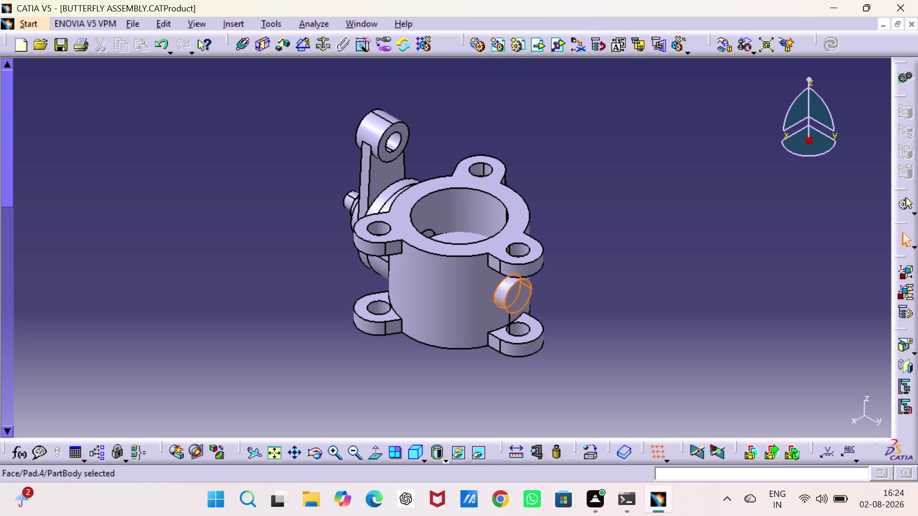
Orbit the valve assembly to inspect it from several sides, then restore the isometric view.
click(280, 258)
click(275, 248)
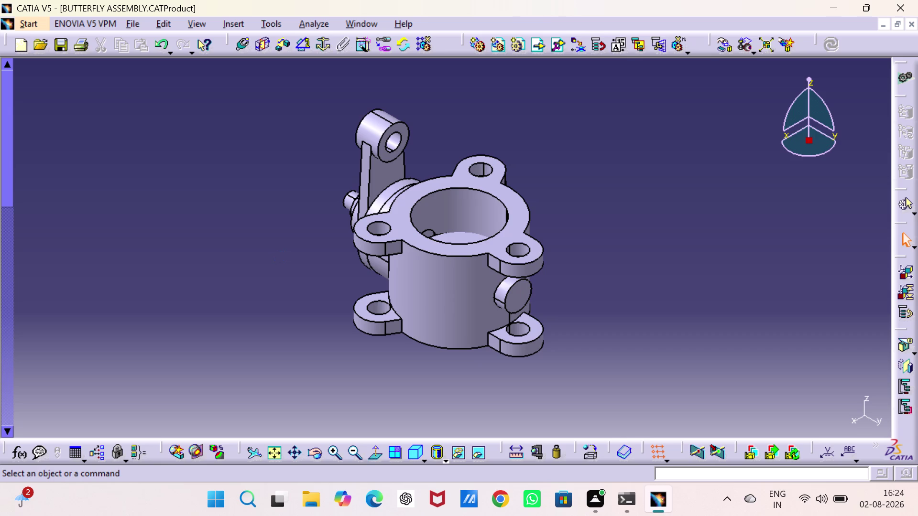
right_drag(256, 234, 236, 213)
middle_drag(239, 215, 326, 263)
drag(238, 214, 327, 263)
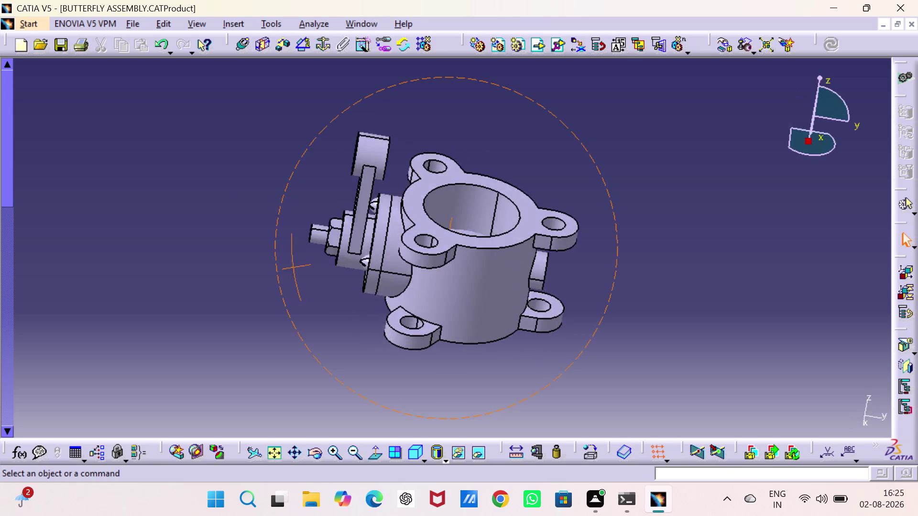
middle_drag(326, 263, 368, 204)
drag(326, 263, 368, 204)
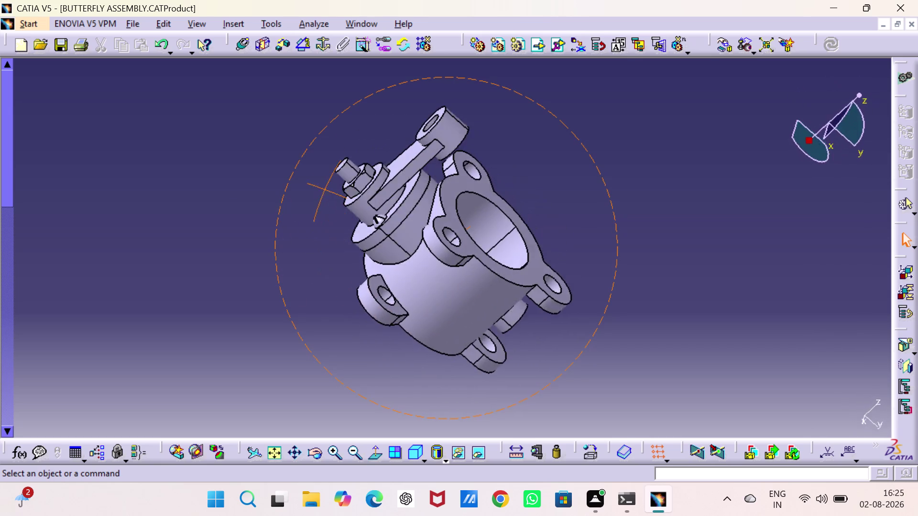
middle_drag(368, 204, 615, 52)
drag(368, 204, 615, 52)
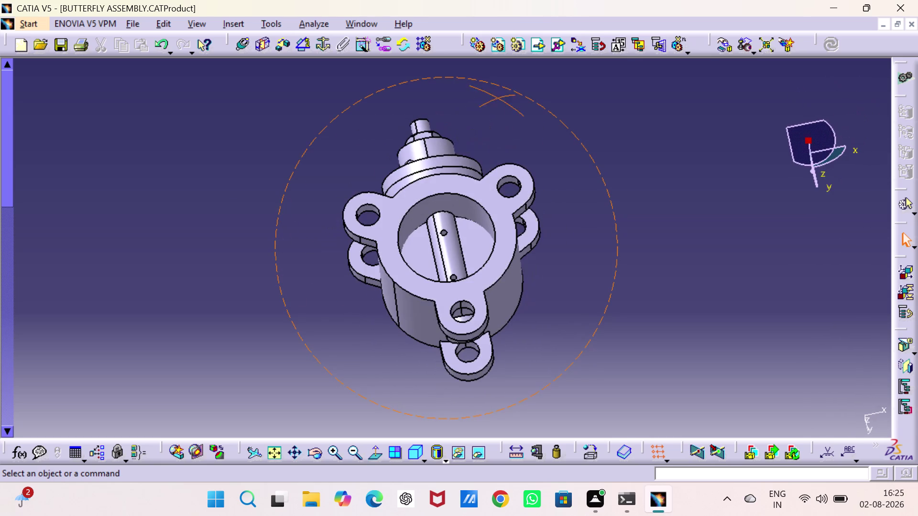
middle_drag(614, 52, 619, 50)
drag(615, 52, 603, 138)
middle_drag(580, 160, 506, 226)
drag(580, 160, 507, 226)
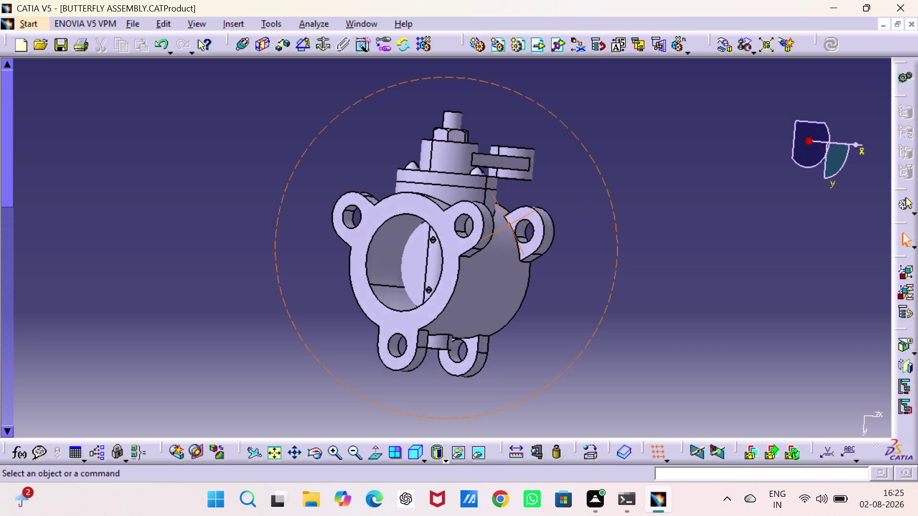
middle_drag(507, 226, 333, 108)
drag(506, 225, 332, 108)
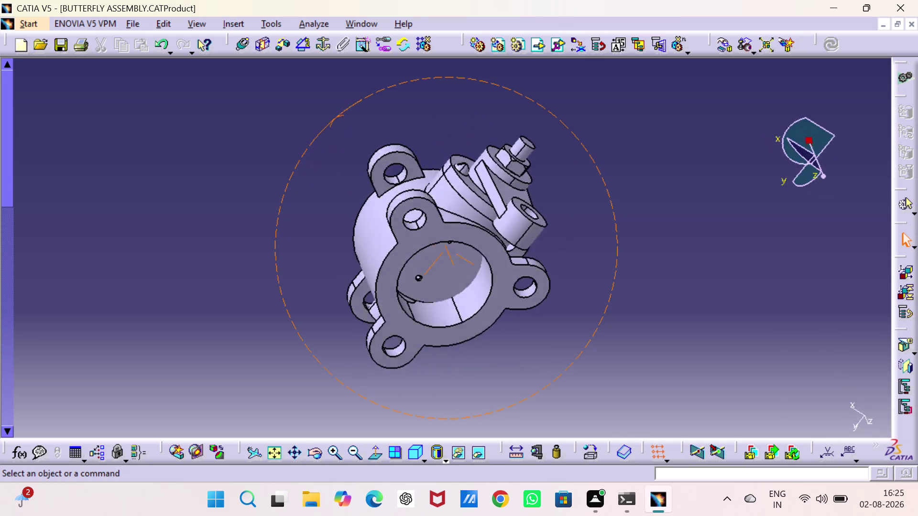
middle_drag(333, 108, 344, 264)
drag(333, 108, 343, 264)
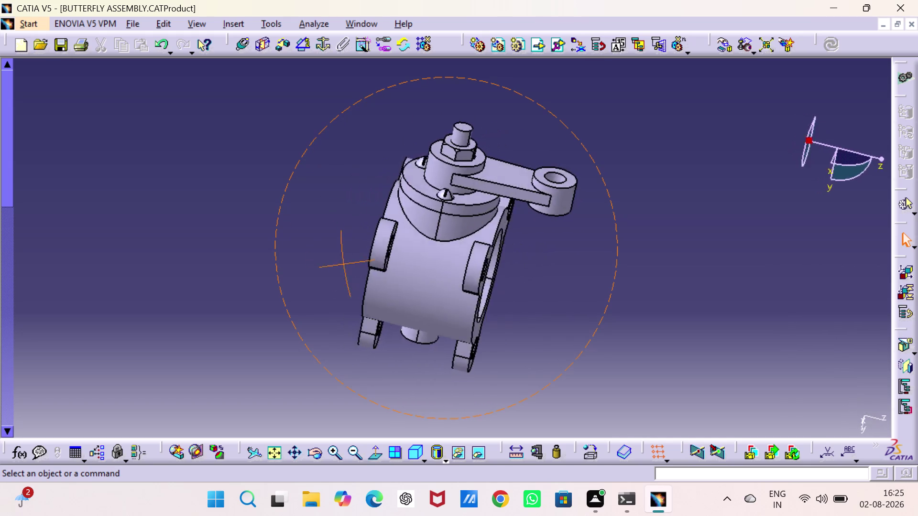
drag(344, 263, 151, 176)
middle_drag(344, 263, 151, 176)
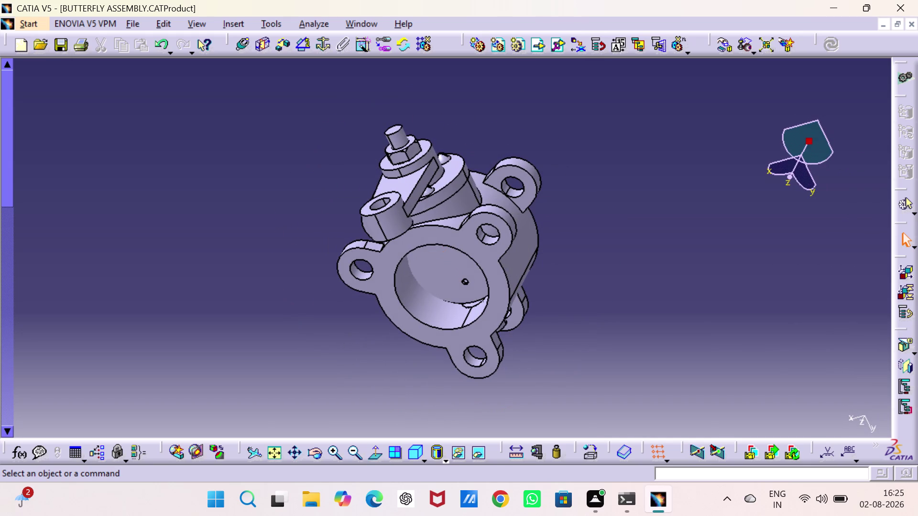
click(412, 448)
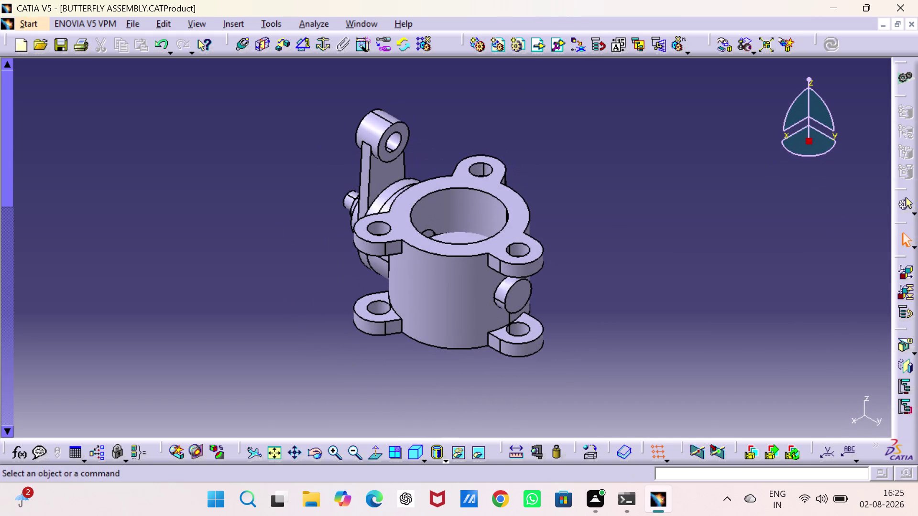
Scroll the specification tree to show all nine components and the constraints.
drag(270, 338, 265, 328)
scroll(up, 3)
scroll(up, 3)
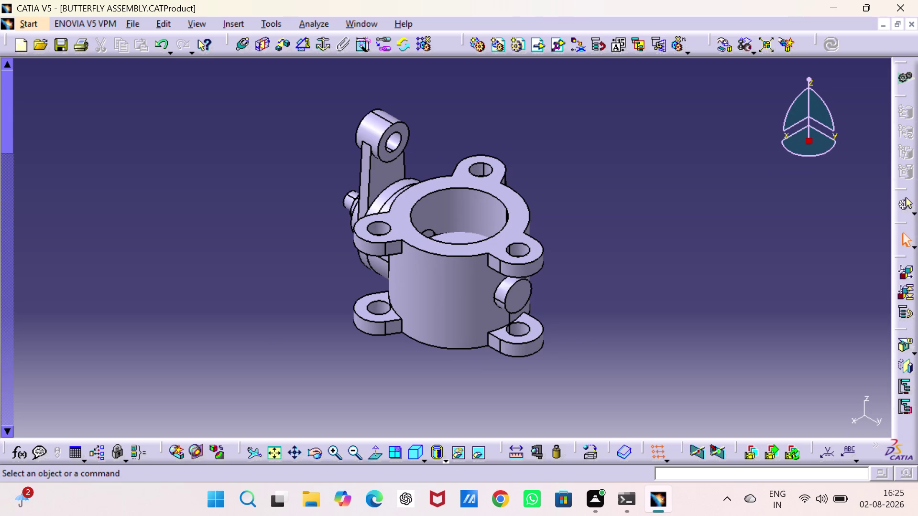
scroll(down, 3)
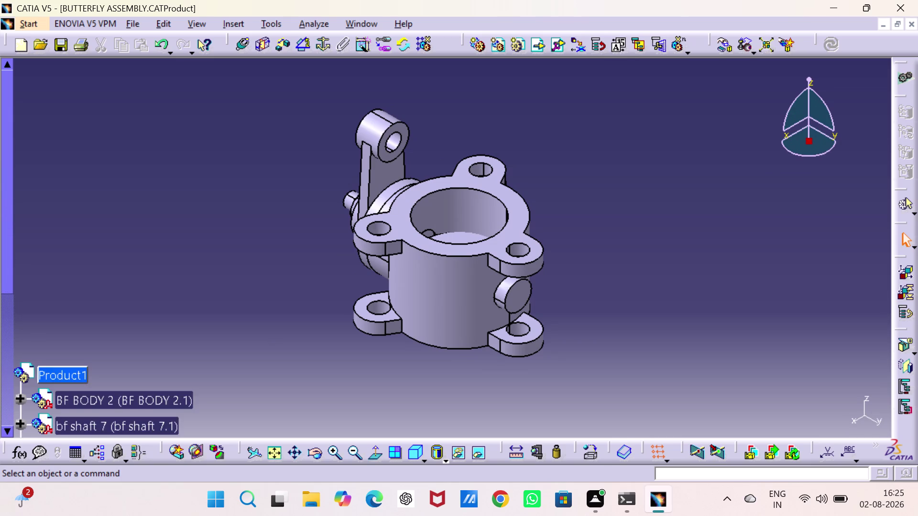
scroll(down, 3)
scroll(down, 3)
scroll(down, 3)
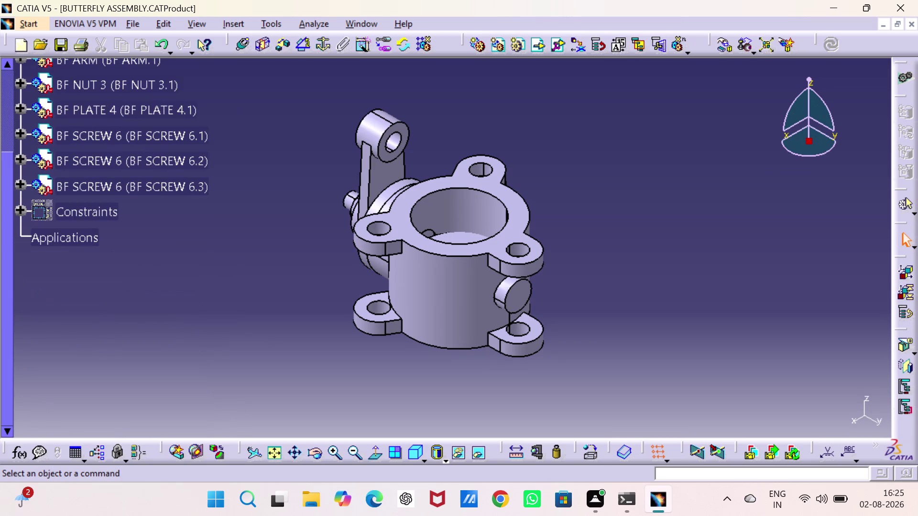
scroll(down, 3)
scroll(up, 3)
scroll(up, 3)
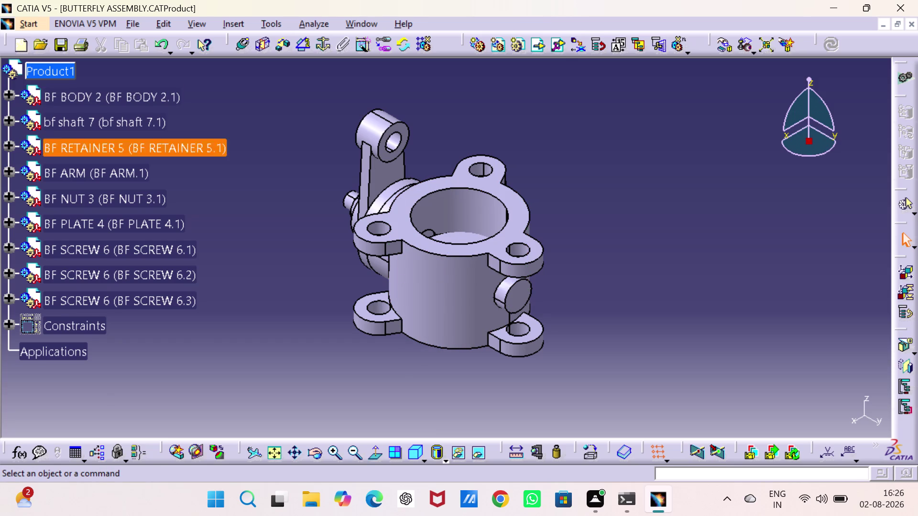
scroll(up, 3)
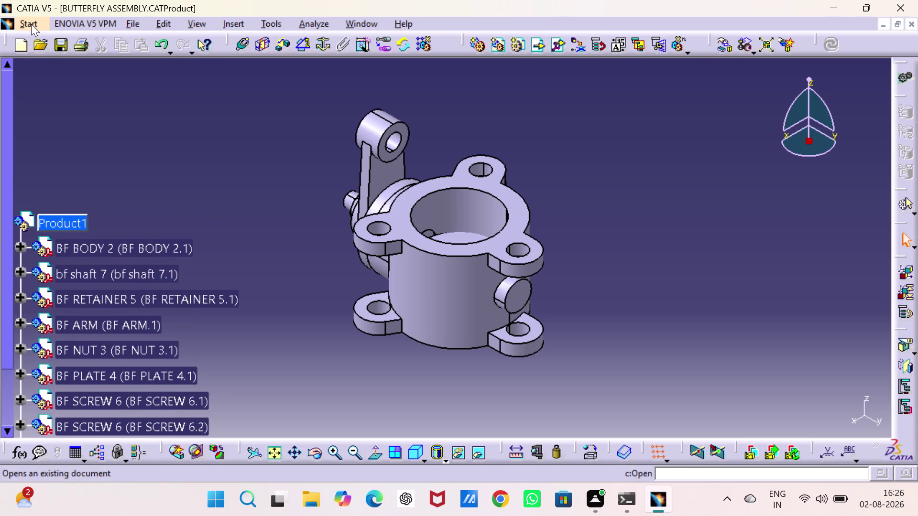
click(31, 24)
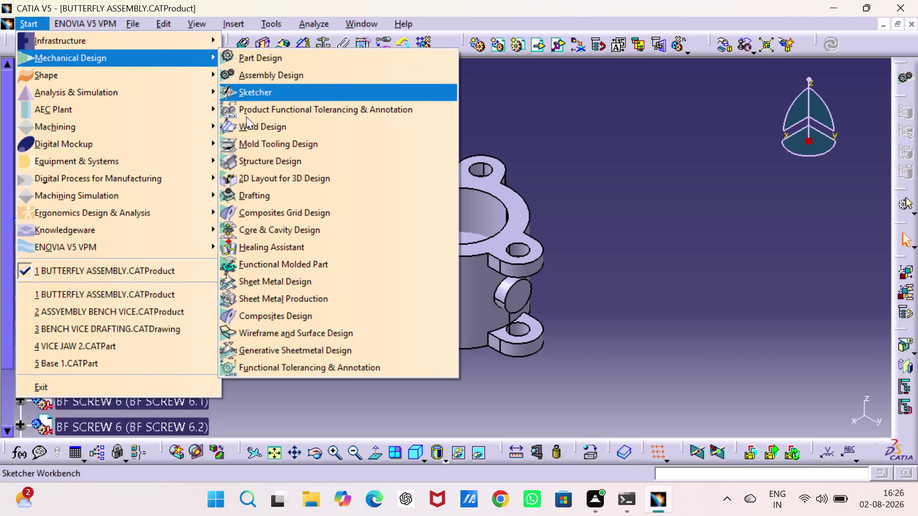
click(269, 198)
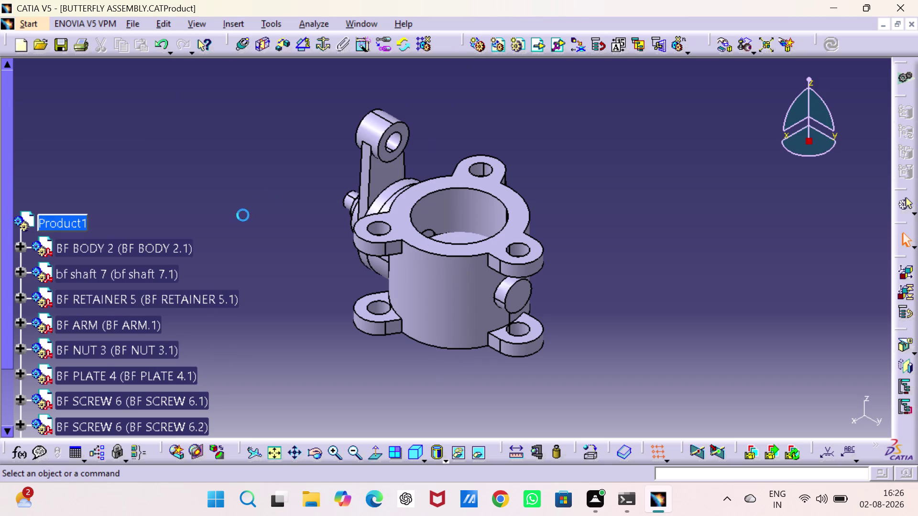
scroll(down, 3)
scroll(up, 3)
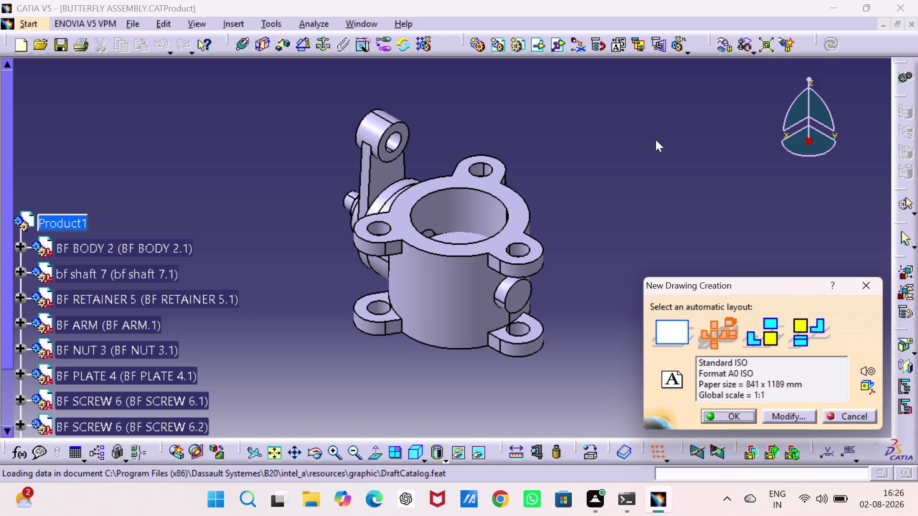
click(748, 419)
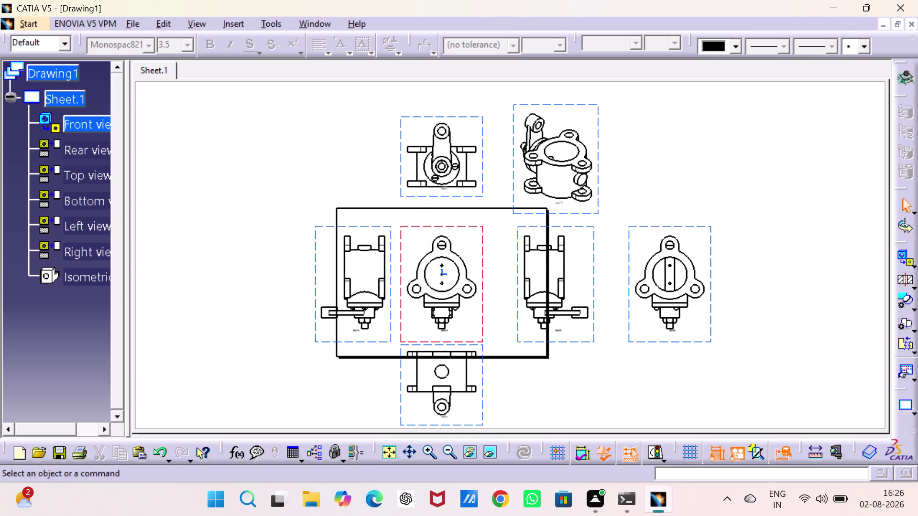
scroll(up, 3)
scroll(up, 3)
scroll(down, 3)
scroll(down, 3)
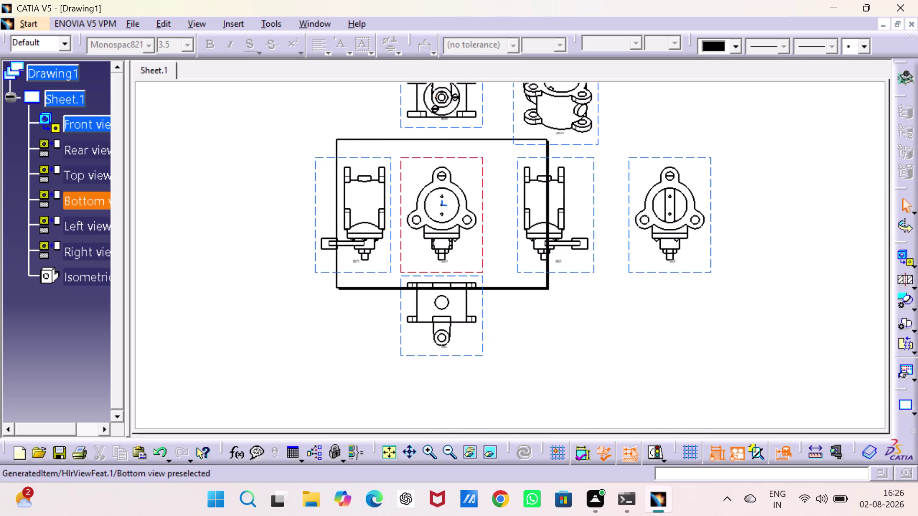
scroll(down, 3)
scroll(up, 3)
scroll(up, 3)
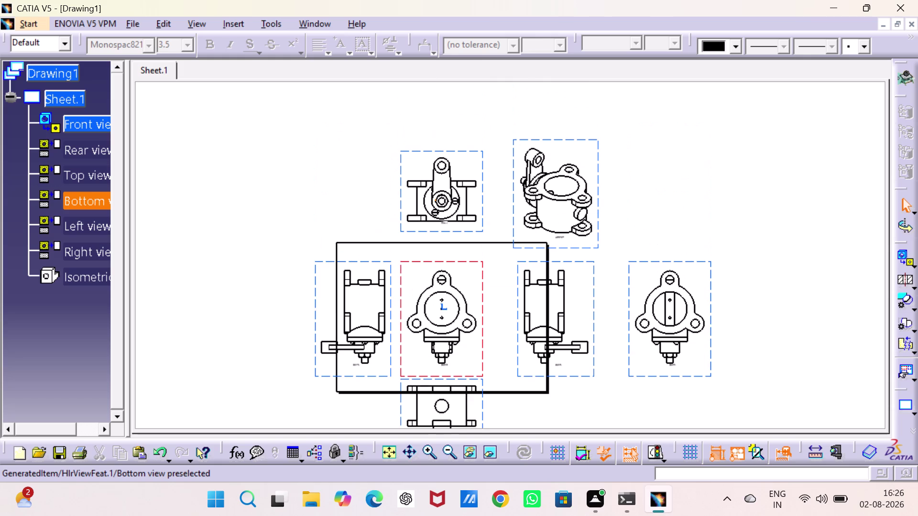
click(909, 21)
click(521, 273)
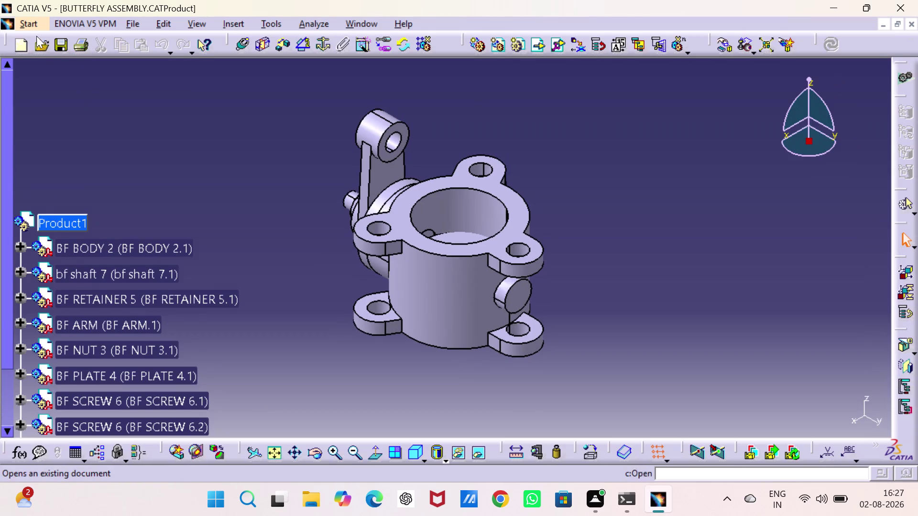
Start a new drawing in the Drafting workbench.
scroll(down, 3)
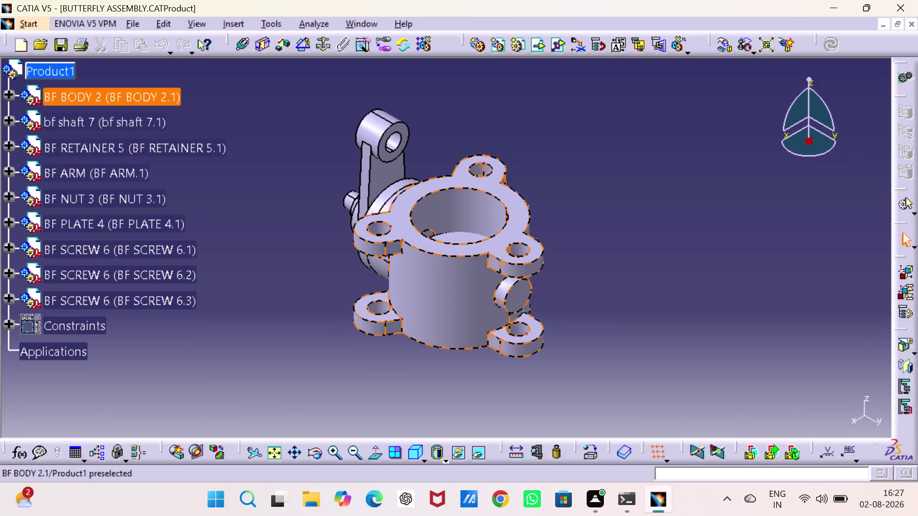
scroll(up, 3)
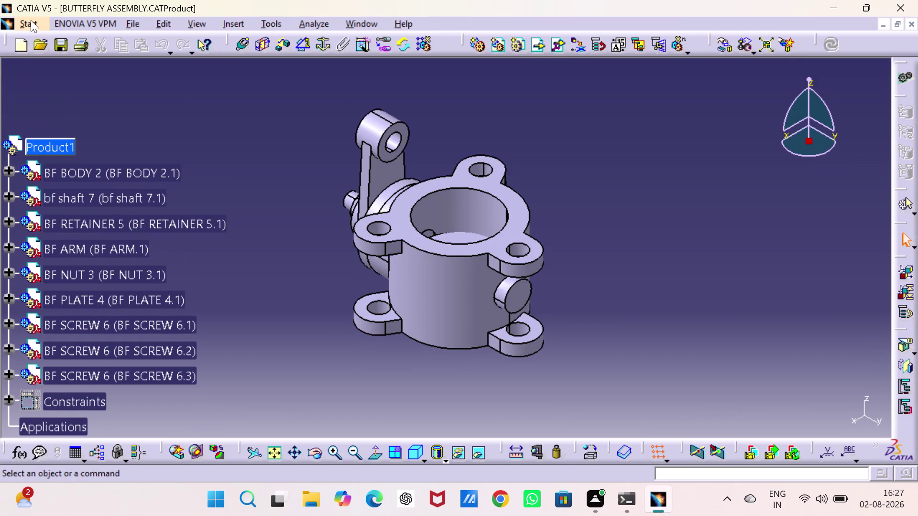
click(31, 20)
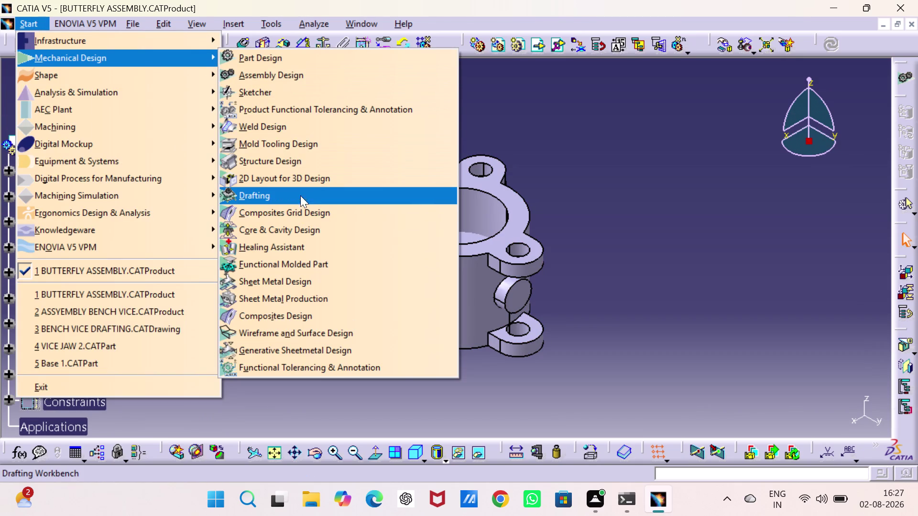
click(302, 189)
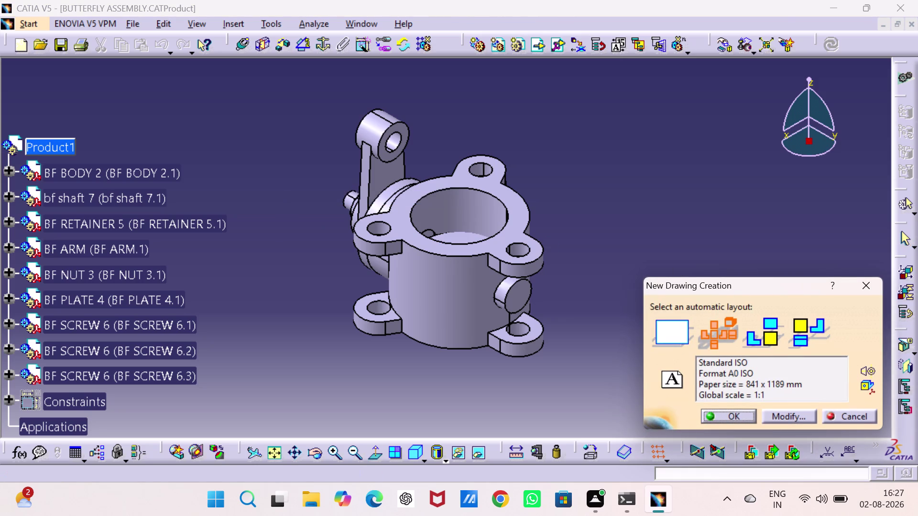
Set the sheet style to A4 ISO landscape and confirm both dialogs.
click(802, 417)
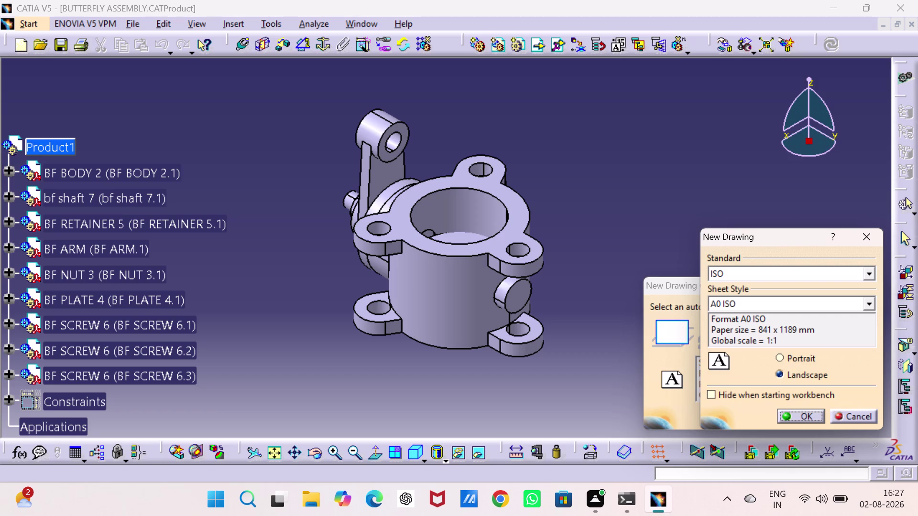
click(875, 305)
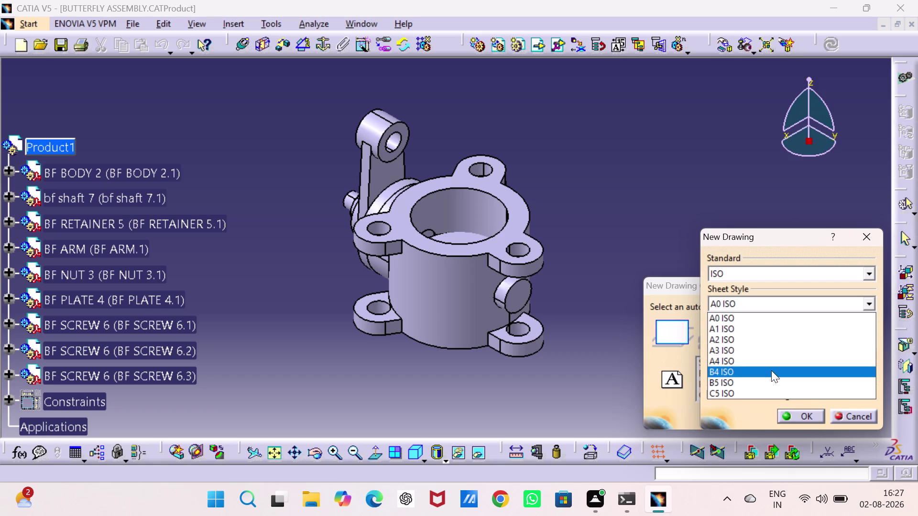
click(750, 359)
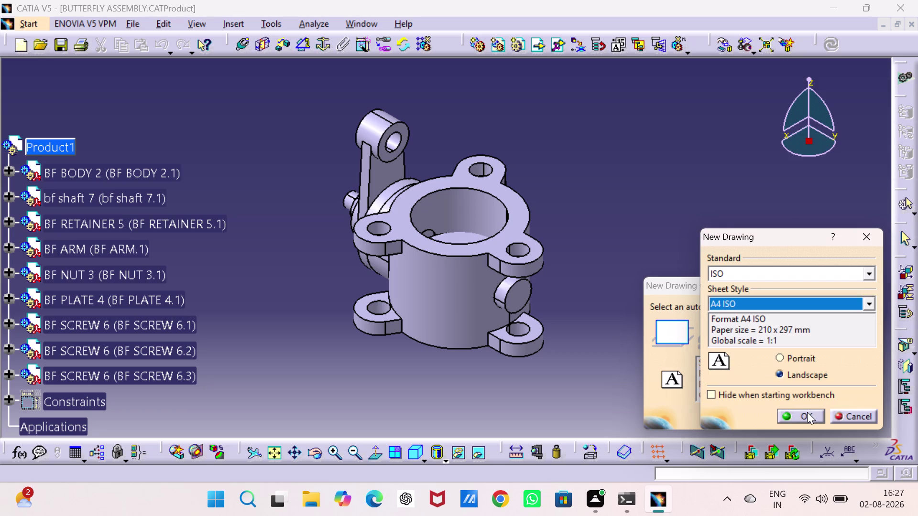
click(807, 412)
click(743, 413)
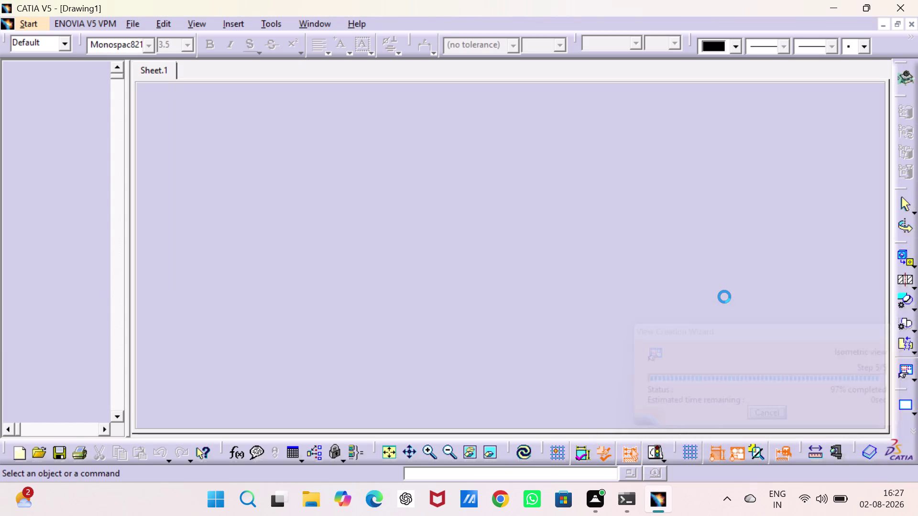
Zoom around Sheet.1 to review the seven generated views surrounding the front view.
scroll(up, 3)
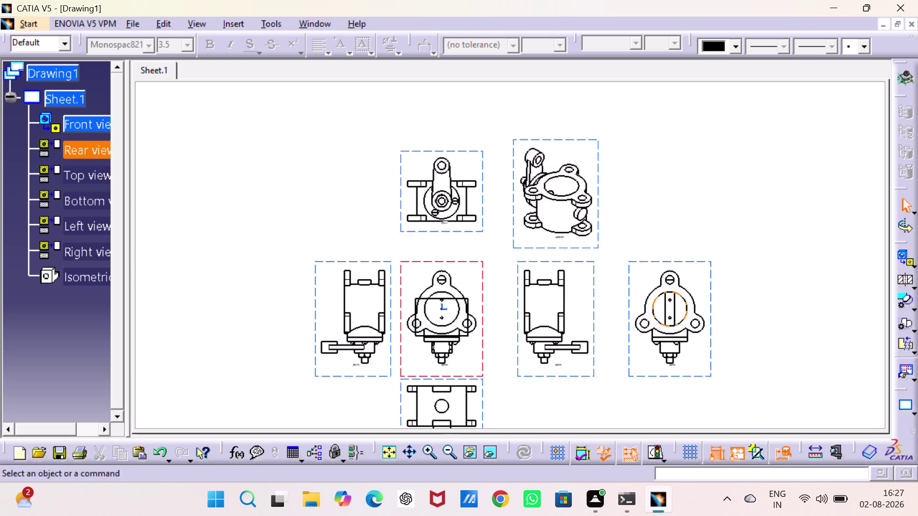
scroll(down, 3)
scroll(down, 3)
scroll(down, 3)
scroll(up, 3)
scroll(up, 3)
scroll(up, 3)
scroll(down, 3)
scroll(up, 3)
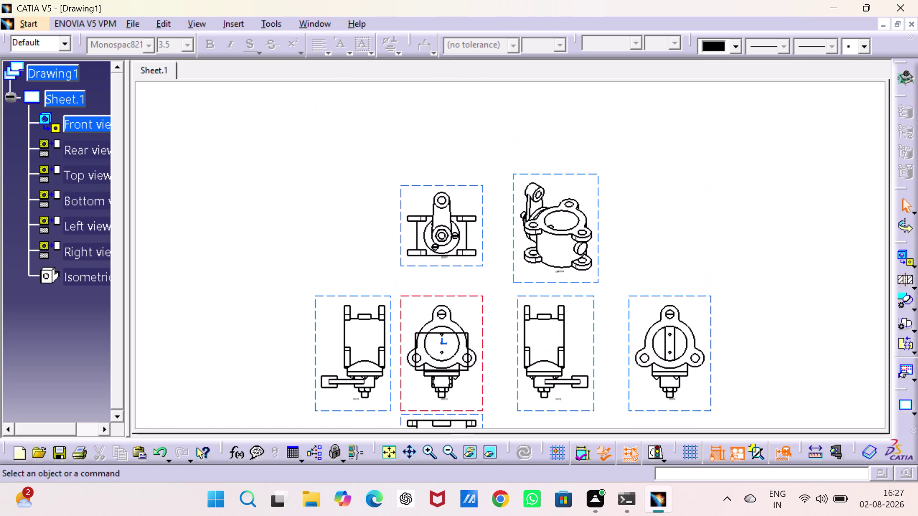
scroll(down, 3)
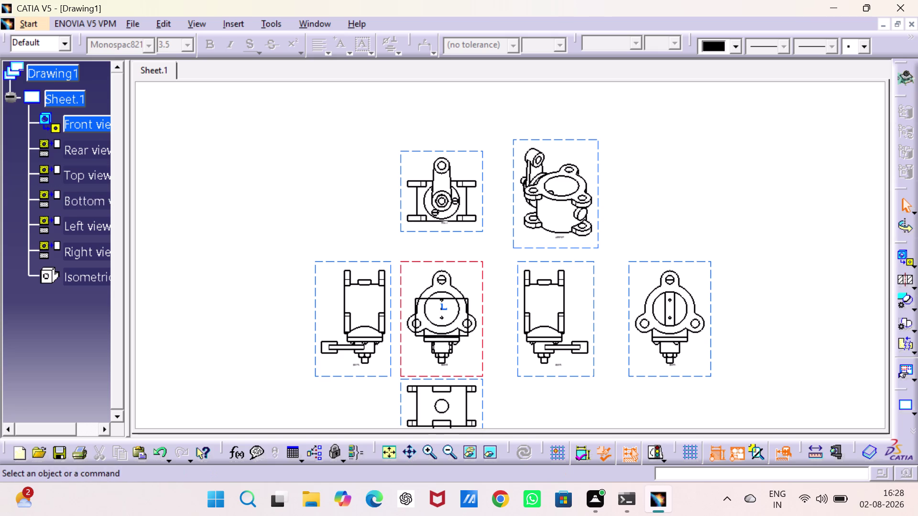
double_click(444, 225)
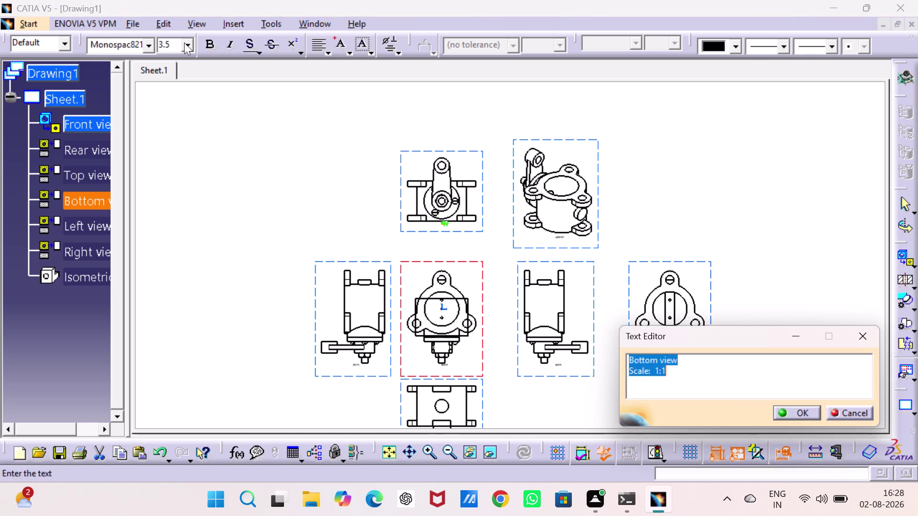
Set the Bottom view label's text size to 14 mm.
click(189, 47)
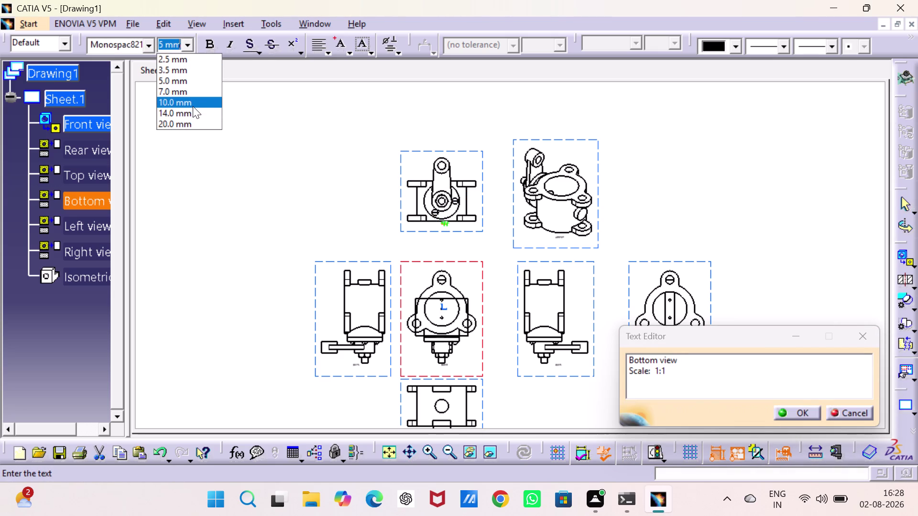
click(193, 109)
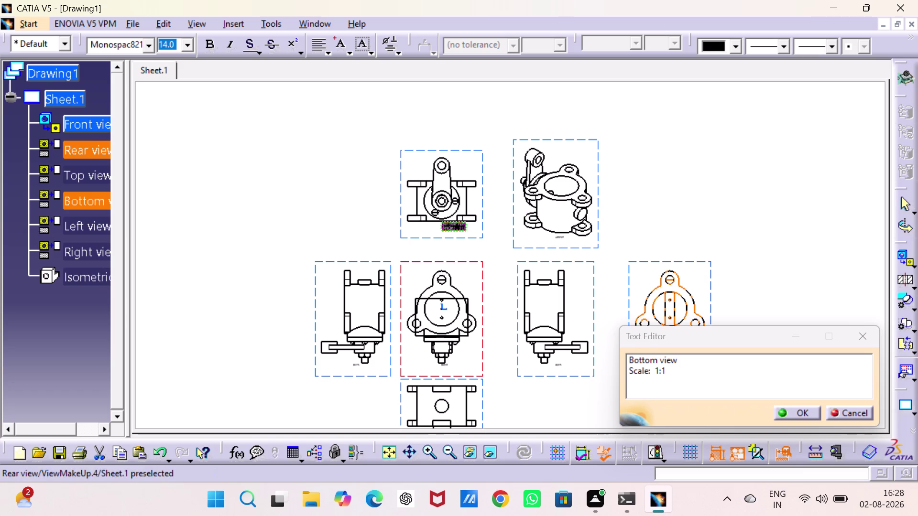
click(683, 164)
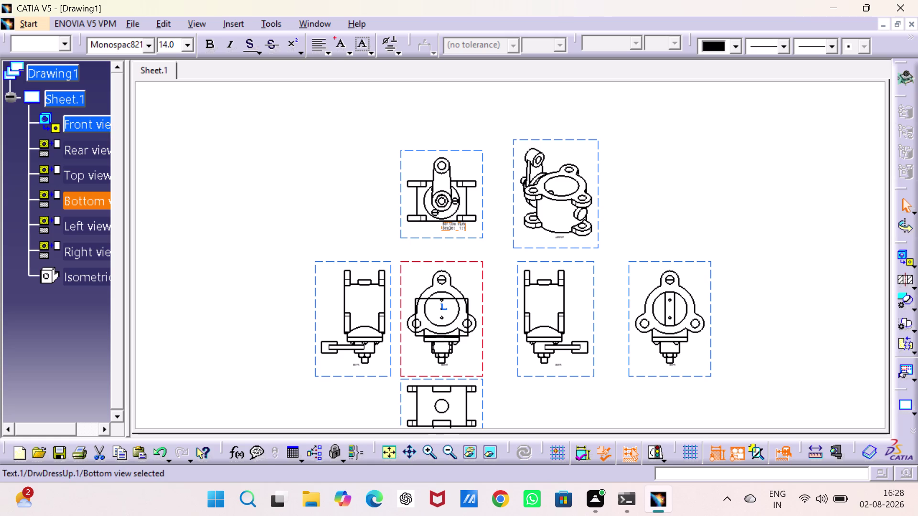
Drag the Bottom view slightly upward on the sheet.
drag(442, 314, 431, 314)
drag(434, 314, 429, 314)
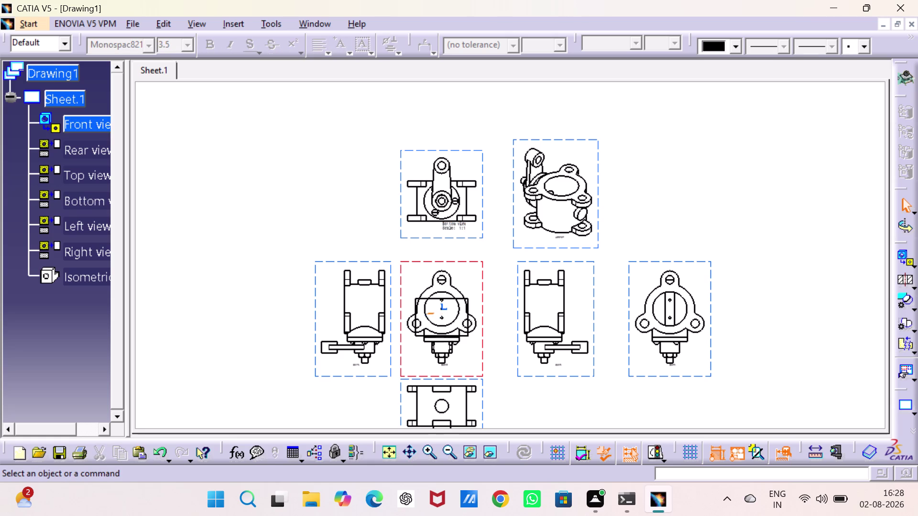
drag(429, 314, 394, 302)
click(297, 194)
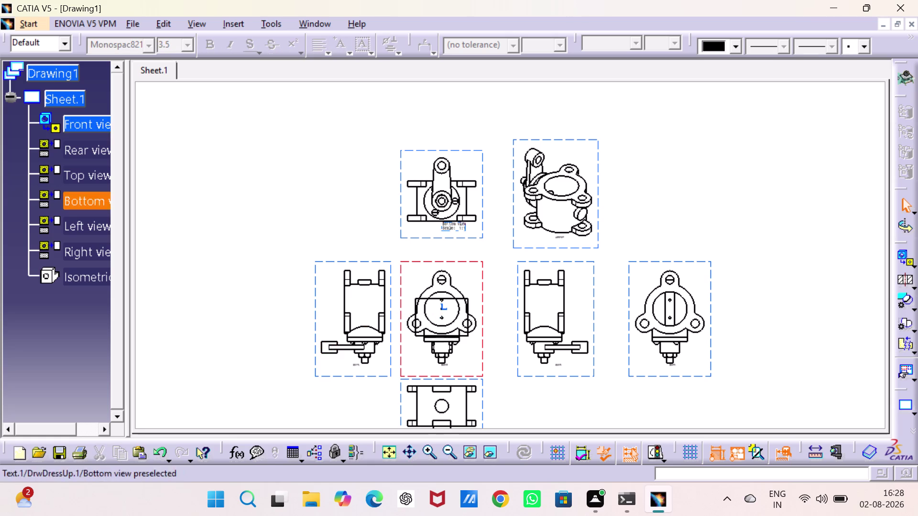
drag(399, 196, 318, 178)
click(341, 180)
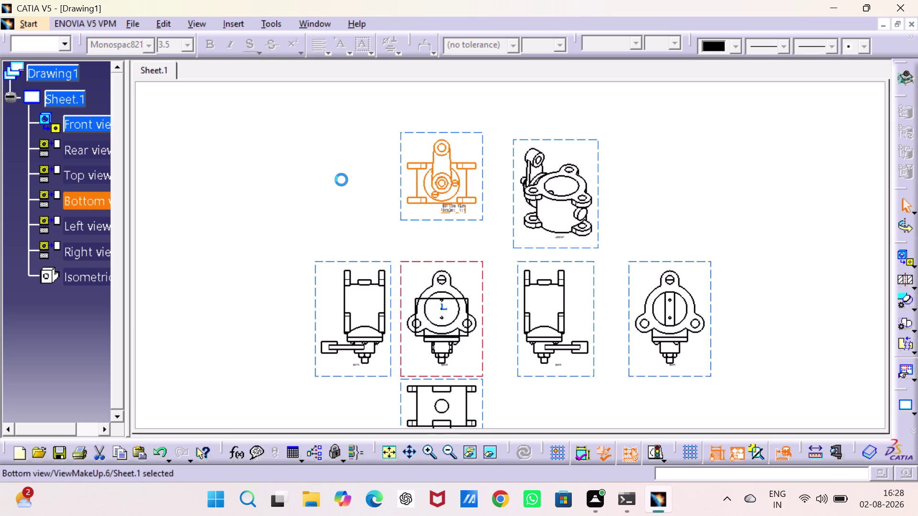
click(427, 188)
key(Escape)
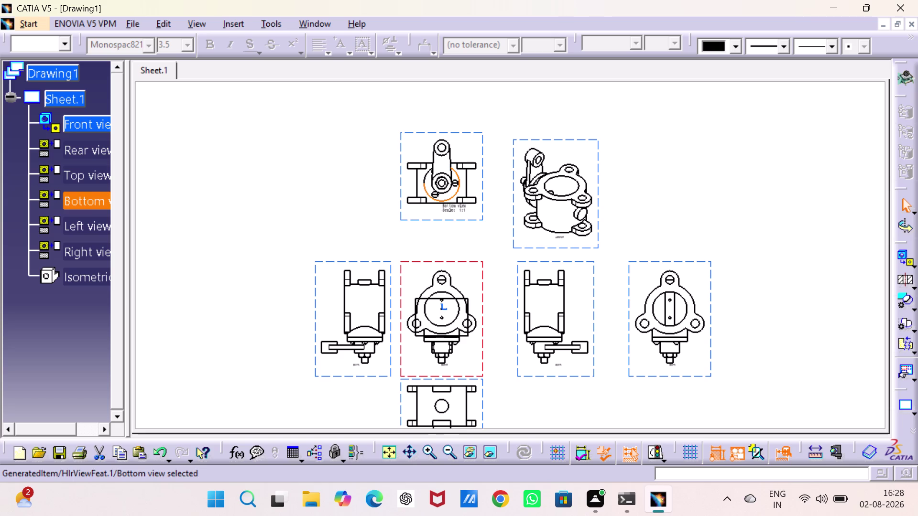
drag(414, 205, 373, 187)
drag(424, 198, 407, 160)
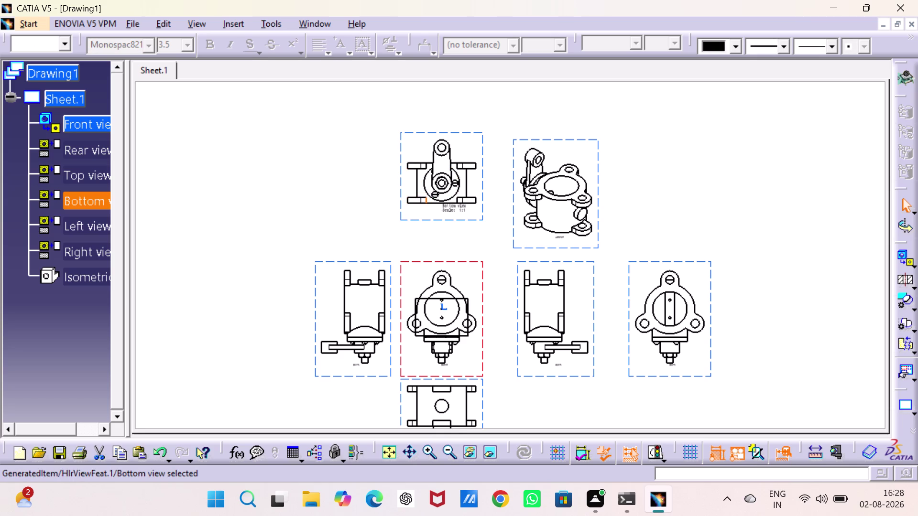
drag(376, 115, 480, 233)
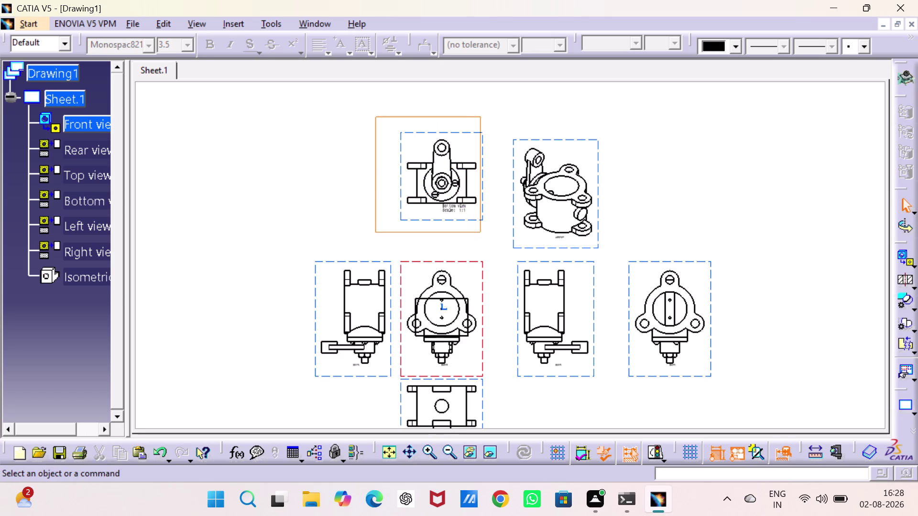
Raise the Bottom view higher on the sheet.
drag(480, 233, 490, 234)
key(Escape)
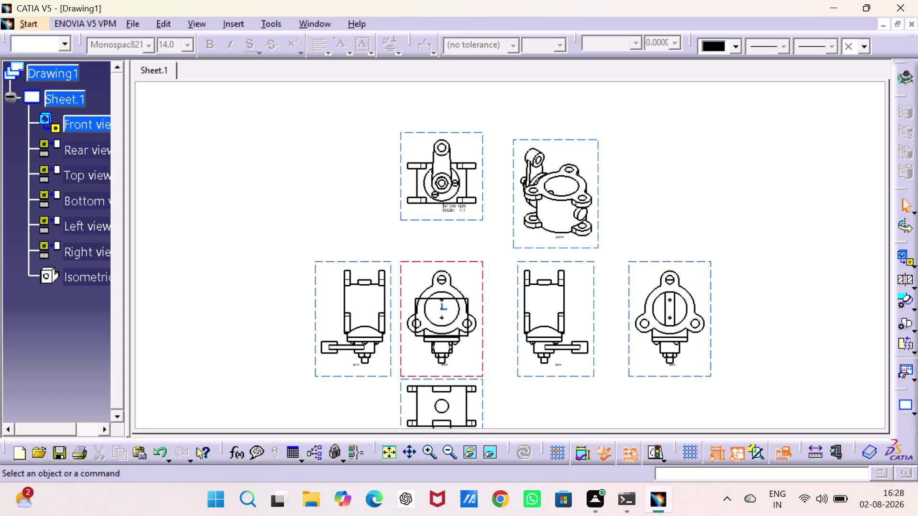
drag(402, 212, 363, 158)
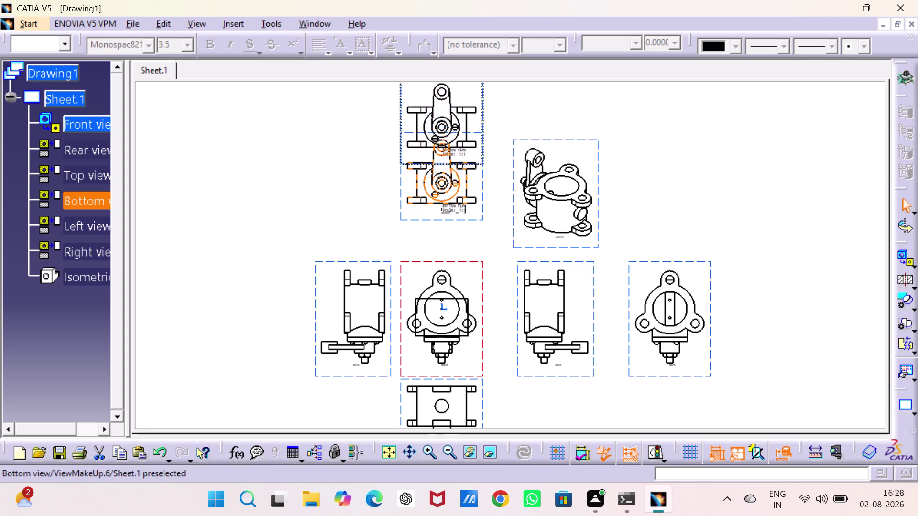
drag(363, 159, 368, 214)
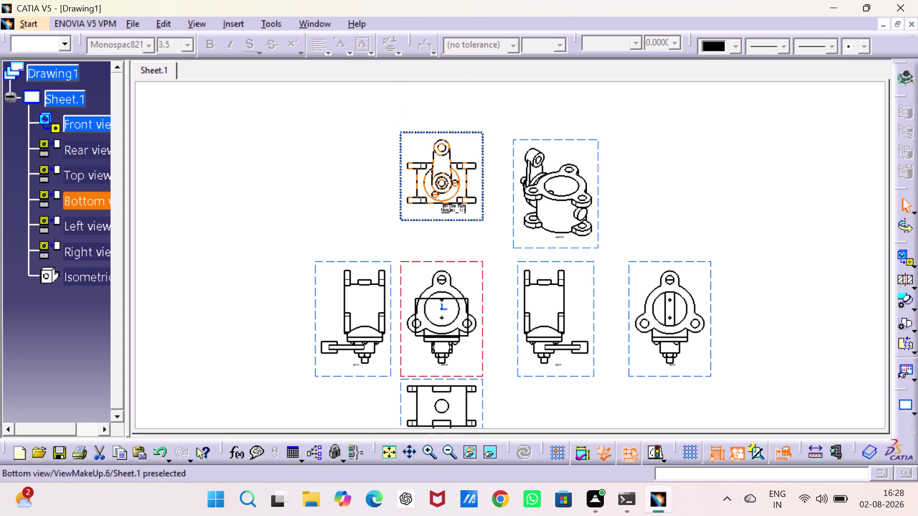
drag(368, 214, 373, 194)
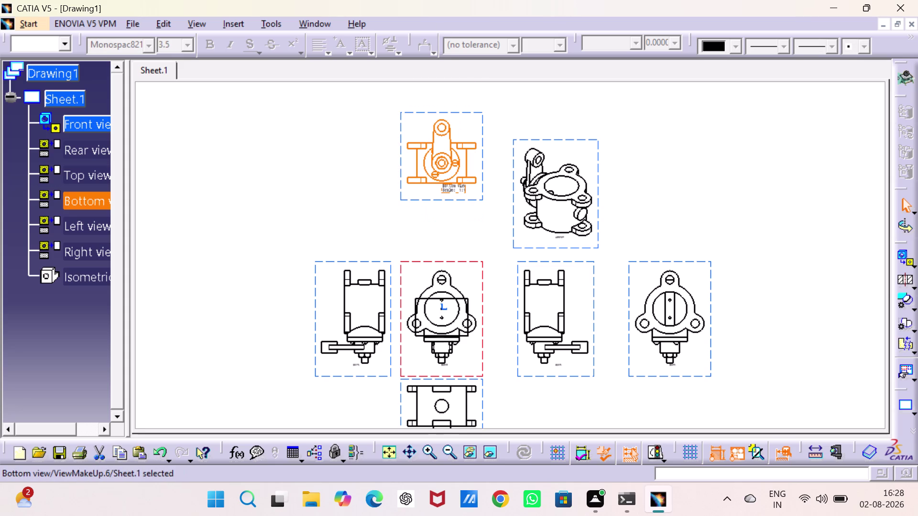
Move the Right view farther left of the front view.
drag(315, 274, 170, 261)
click(291, 175)
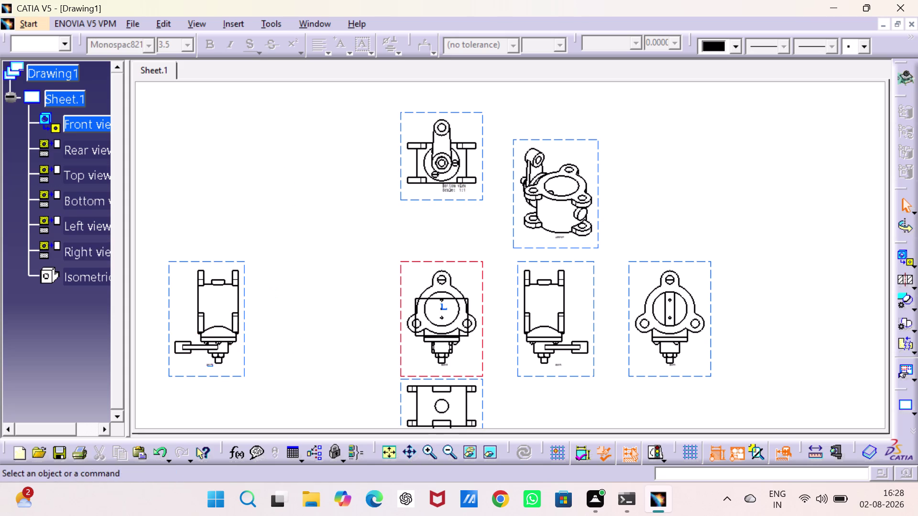
double_click(207, 364)
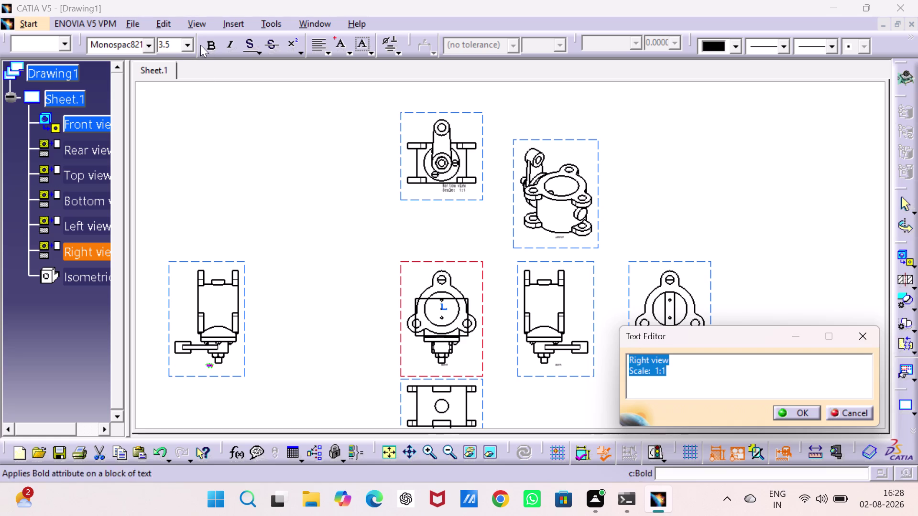
Change the Right view label's text size in the Text Editor.
click(186, 47)
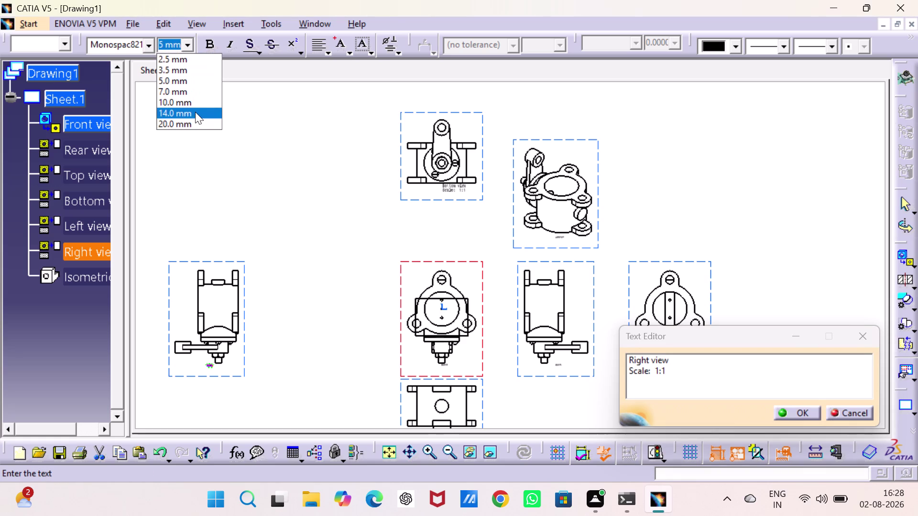
click(195, 112)
click(232, 172)
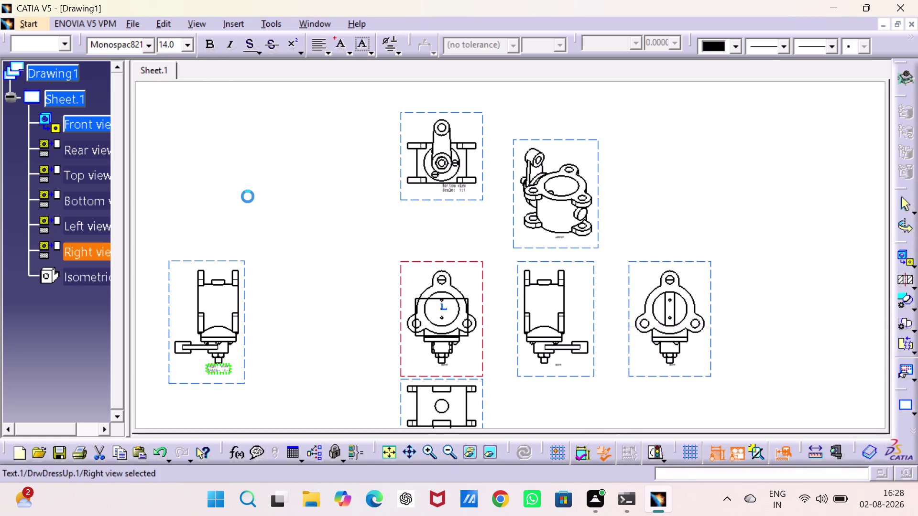
click(282, 282)
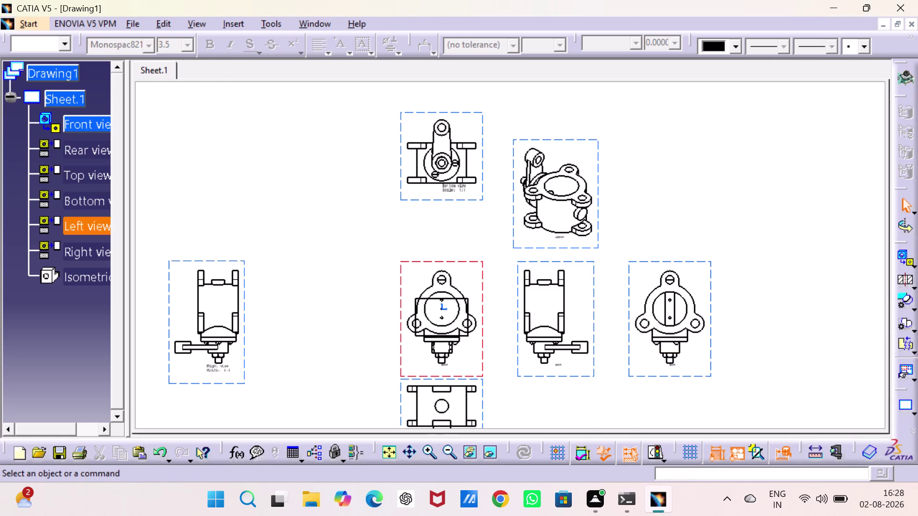
Enlarge the Left view label to 20 mm text.
double_click(559, 367)
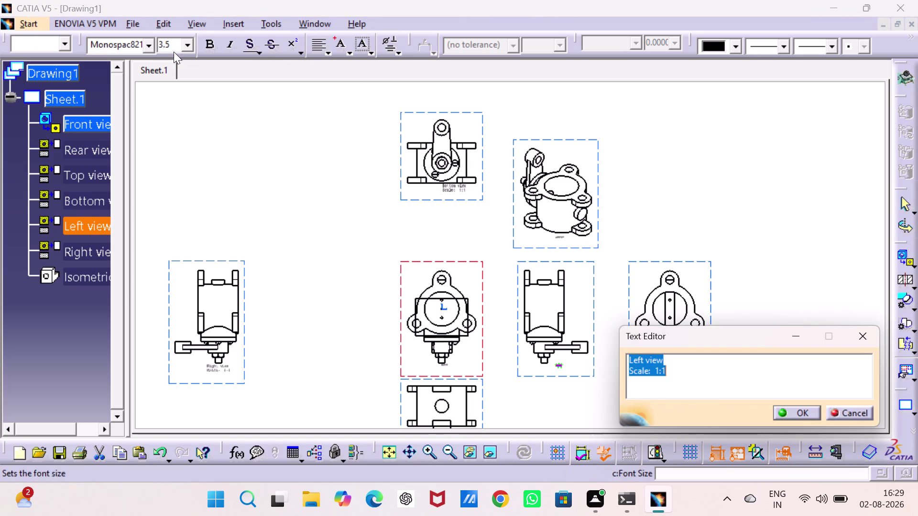
click(190, 45)
click(211, 124)
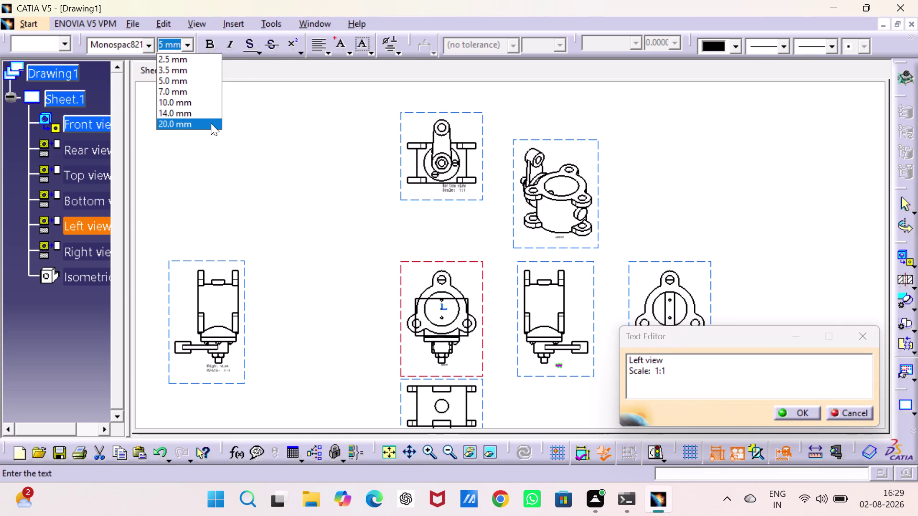
click(226, 168)
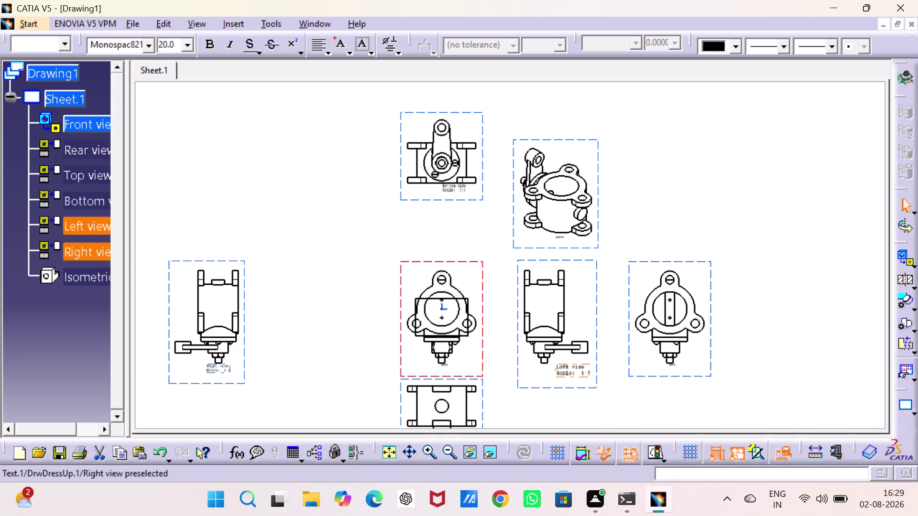
Reapply 20 mm text to the Right view label.
double_click(229, 369)
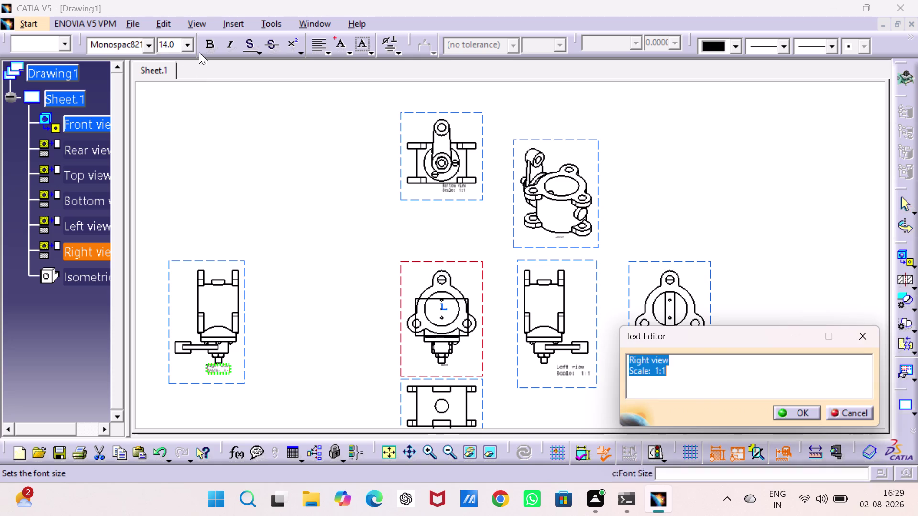
click(189, 44)
click(192, 125)
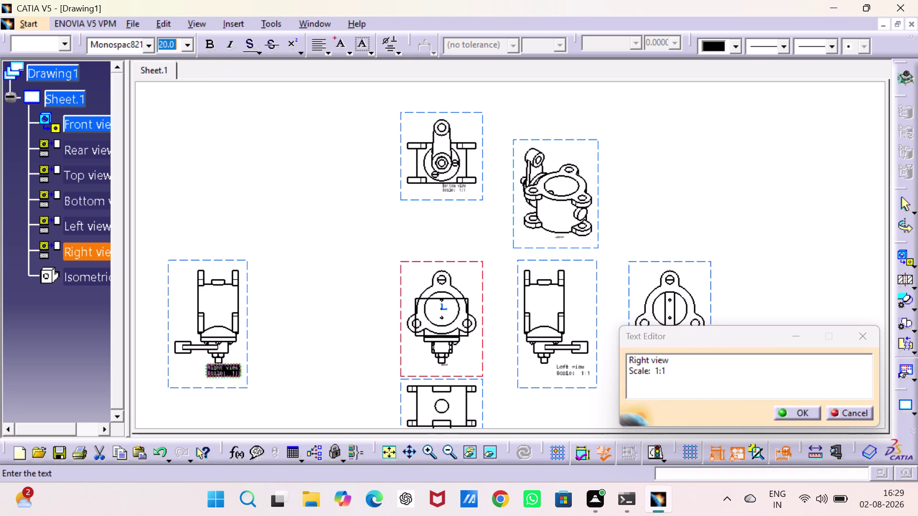
double_click(451, 191)
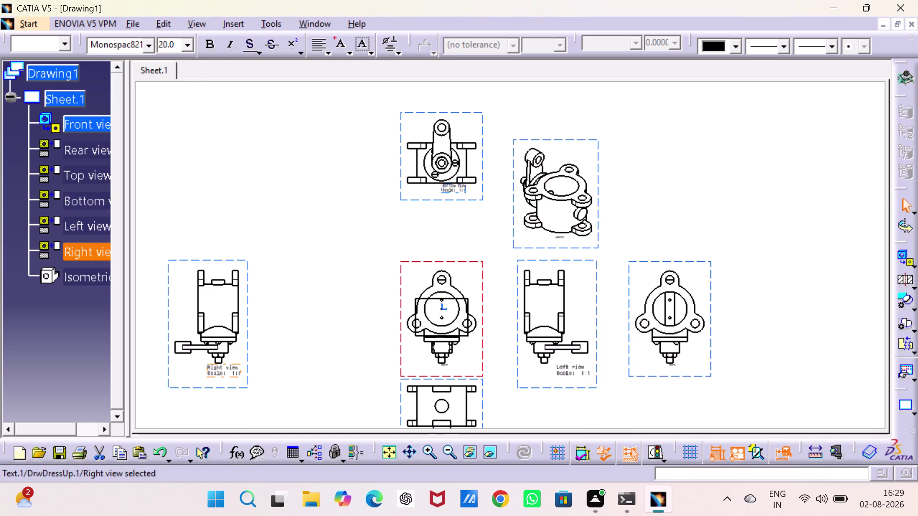
click(185, 46)
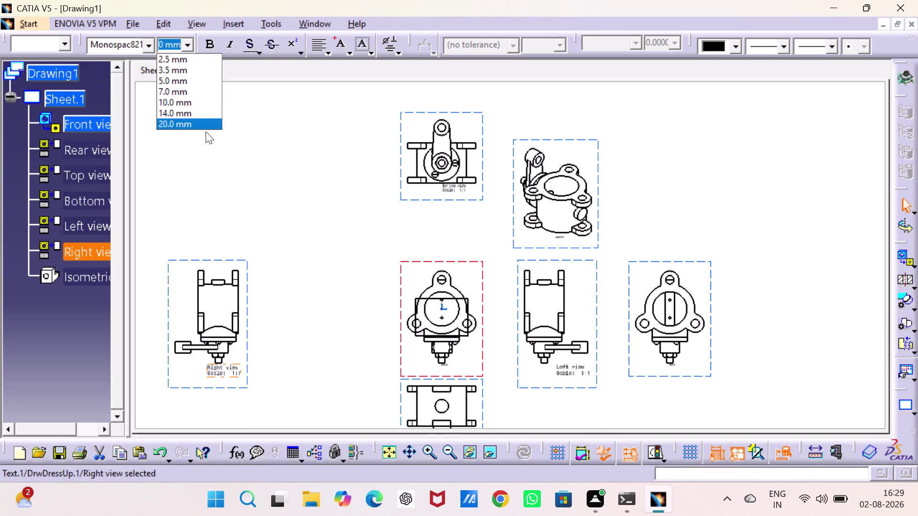
click(203, 124)
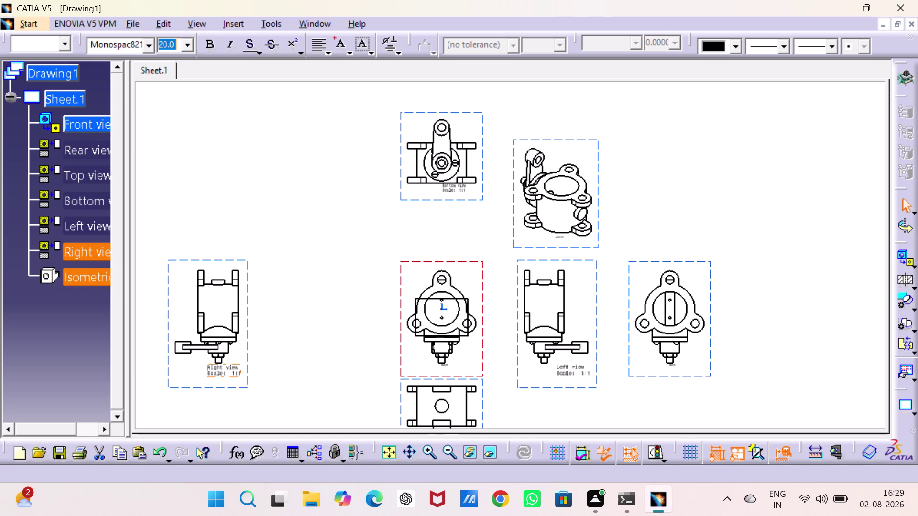
Enlarge the Isometric view label to 20 mm and move the view up-right.
double_click(556, 237)
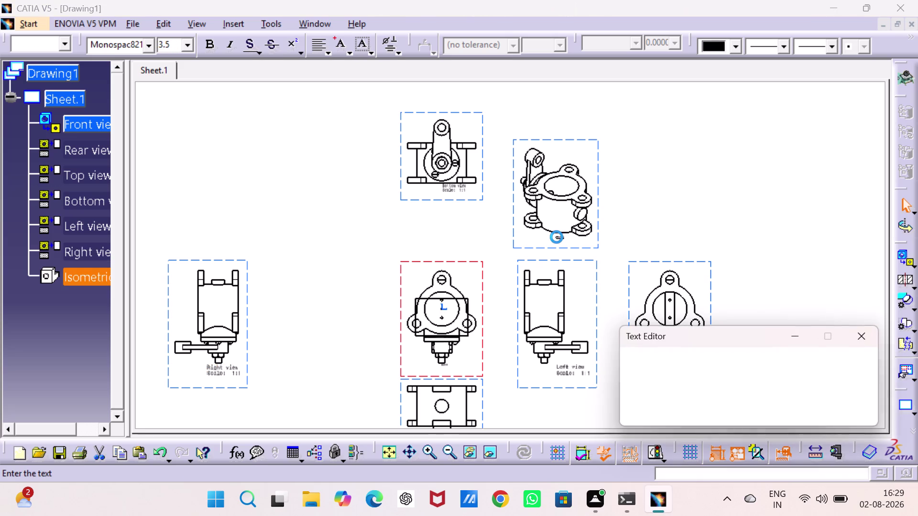
click(188, 42)
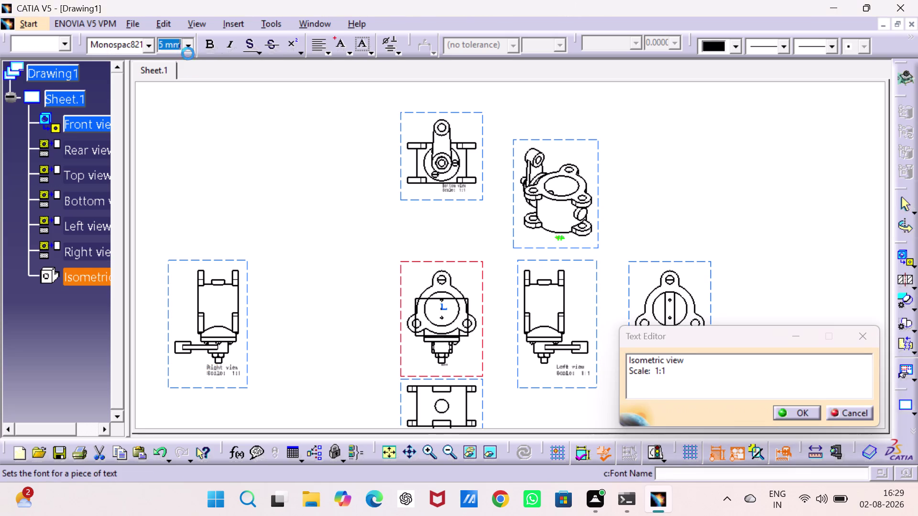
click(193, 121)
click(183, 162)
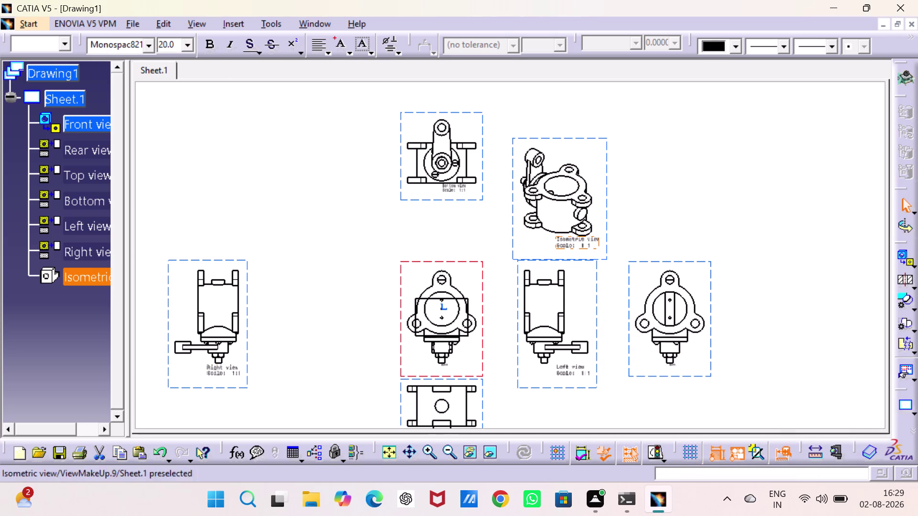
drag(609, 186, 705, 151)
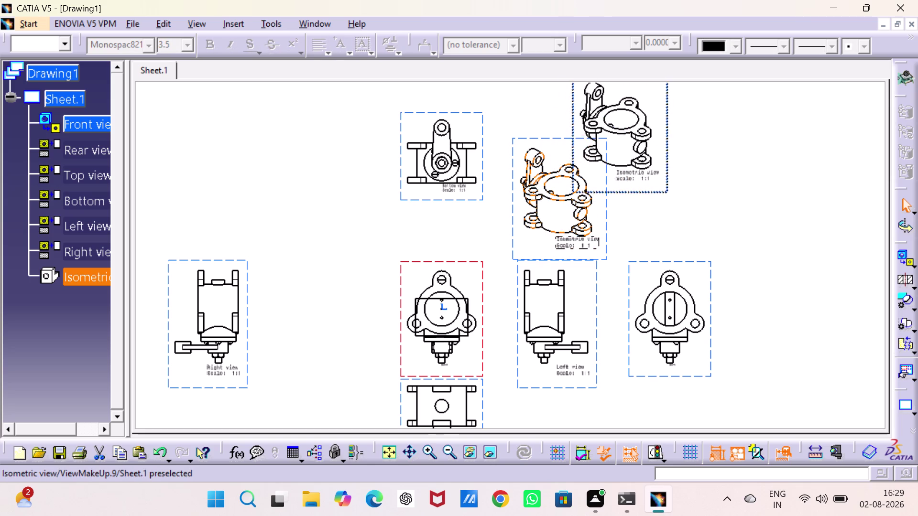
Settle the Isometric view in its higher position on the sheet.
drag(704, 150, 705, 191)
click(710, 206)
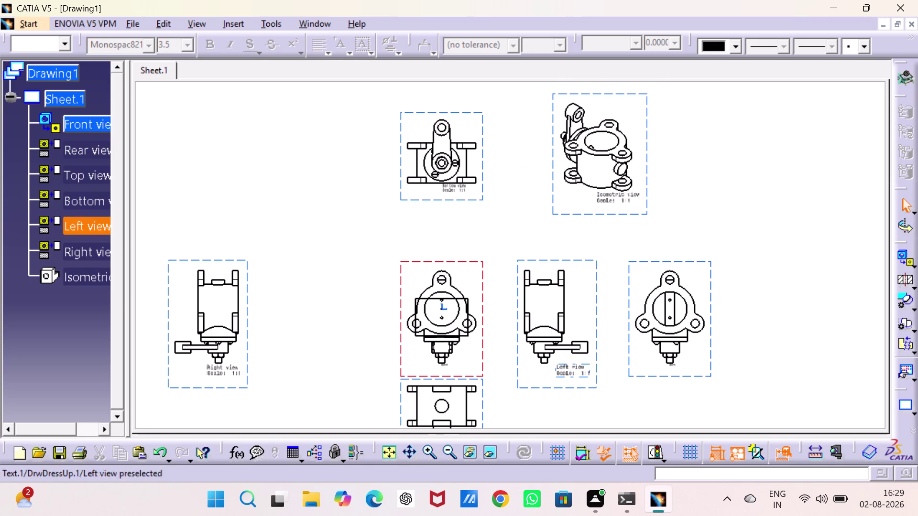
scroll(up, 3)
scroll(down, 3)
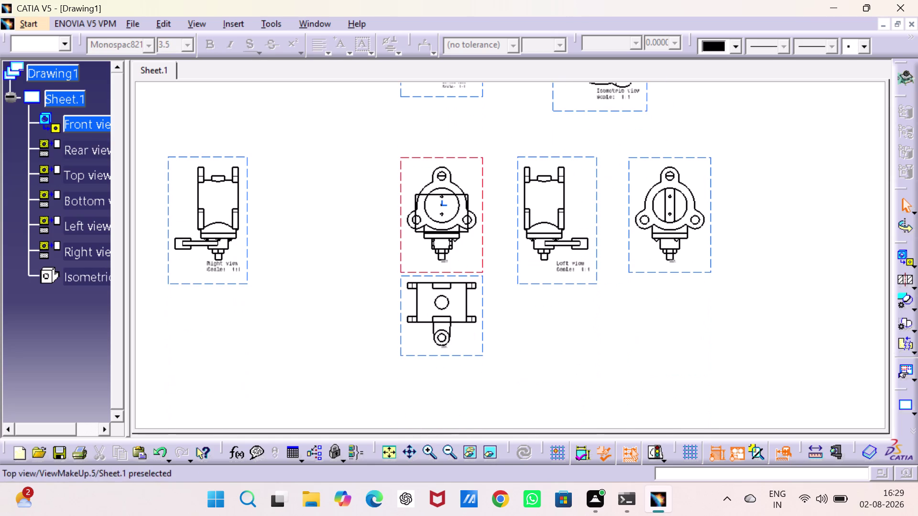
Drag the Top view lower, leaving a clear gap below the Front view.
drag(447, 357, 447, 415)
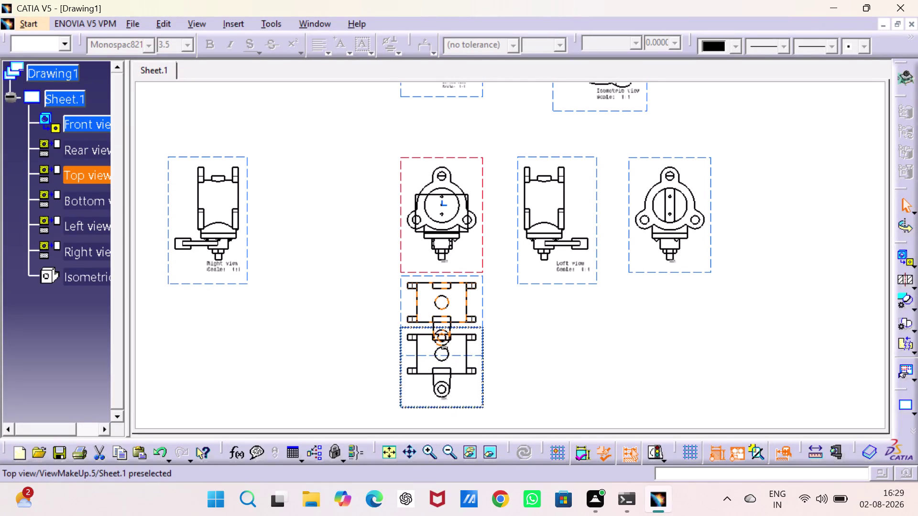
drag(447, 415, 448, 393)
click(515, 366)
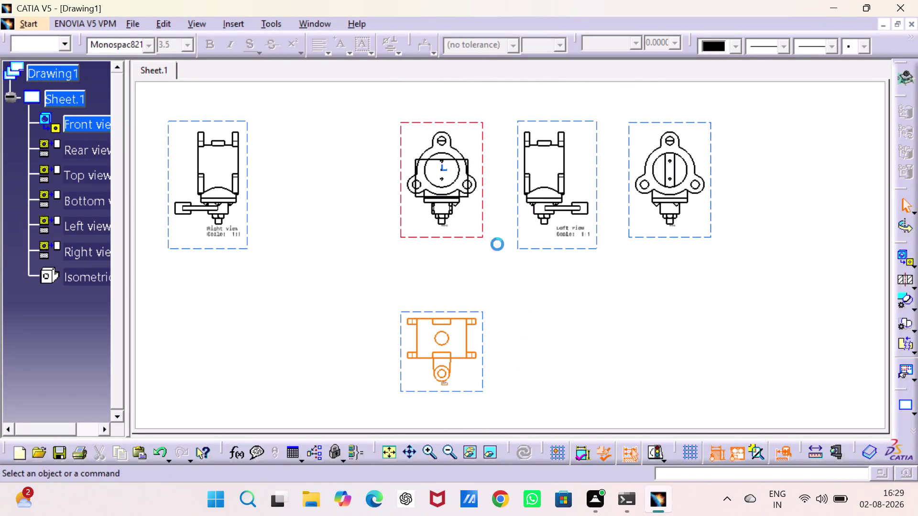
double_click(446, 228)
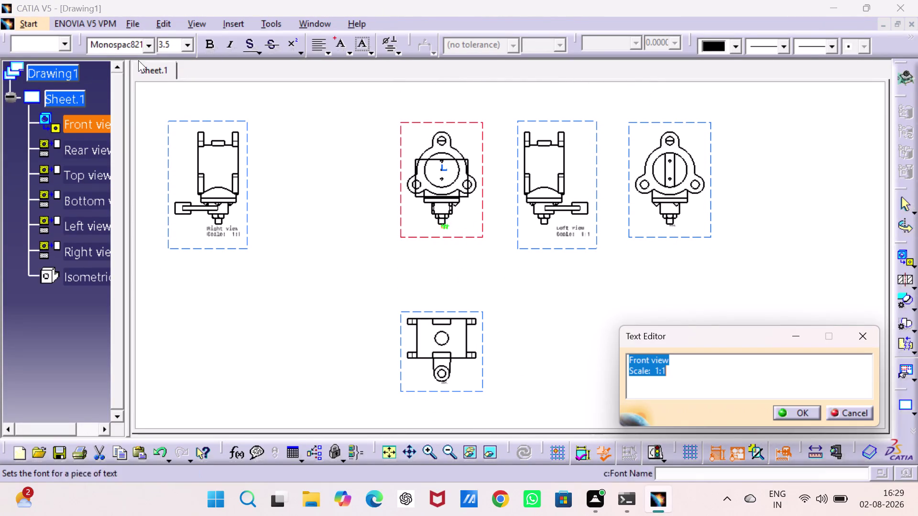
Enlarge the Front and Top view labels to 20 mm text.
click(191, 39)
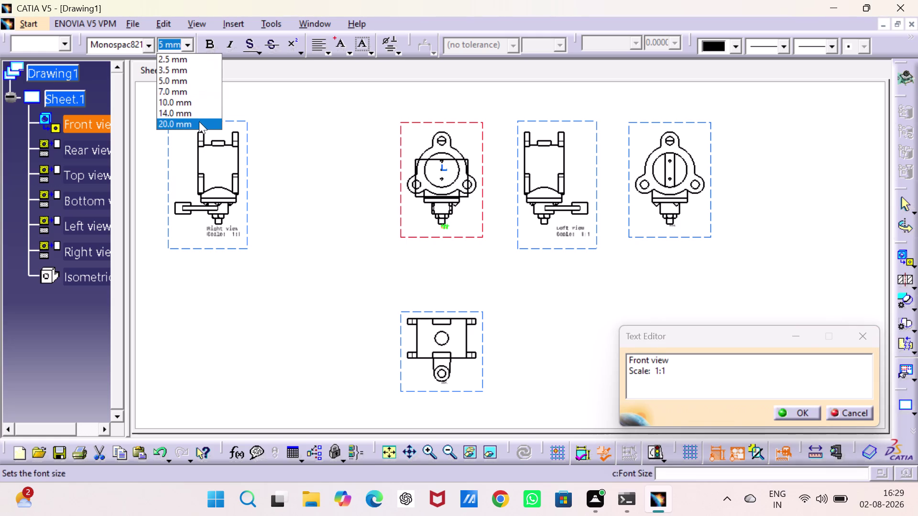
click(199, 121)
click(223, 184)
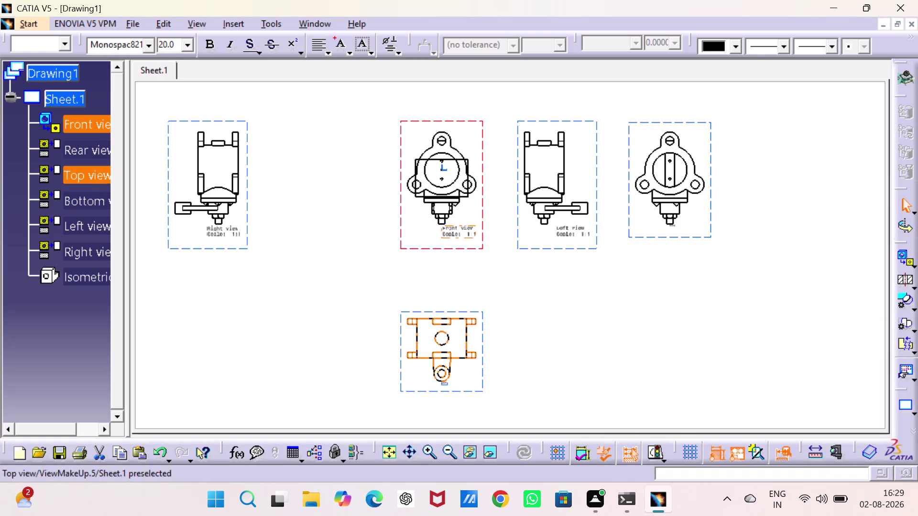
double_click(442, 386)
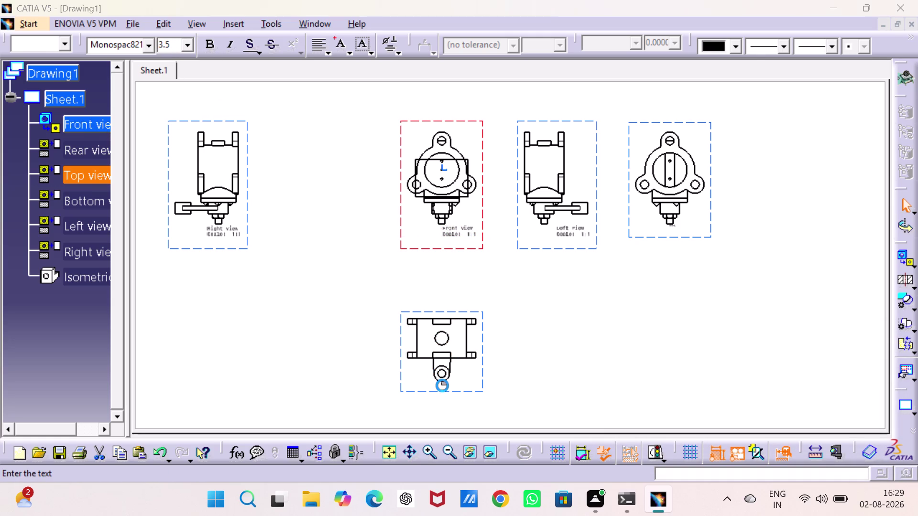
click(191, 45)
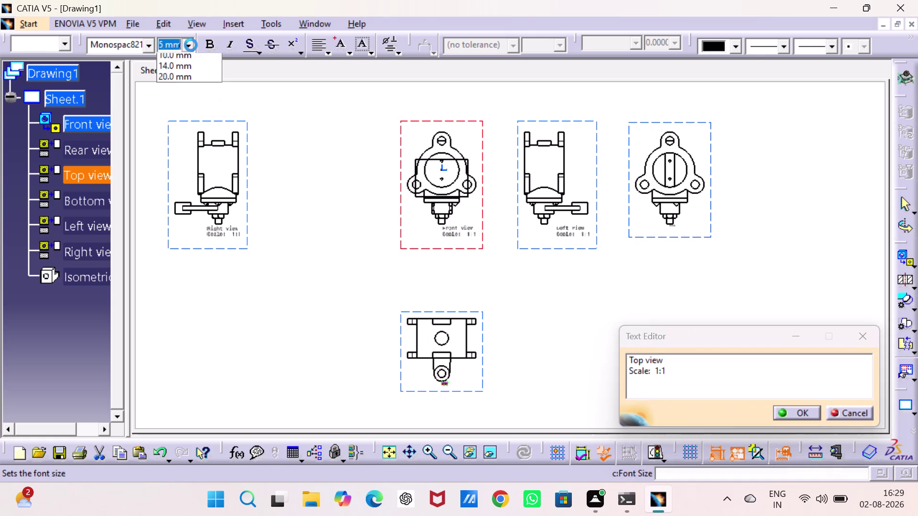
click(204, 123)
click(315, 139)
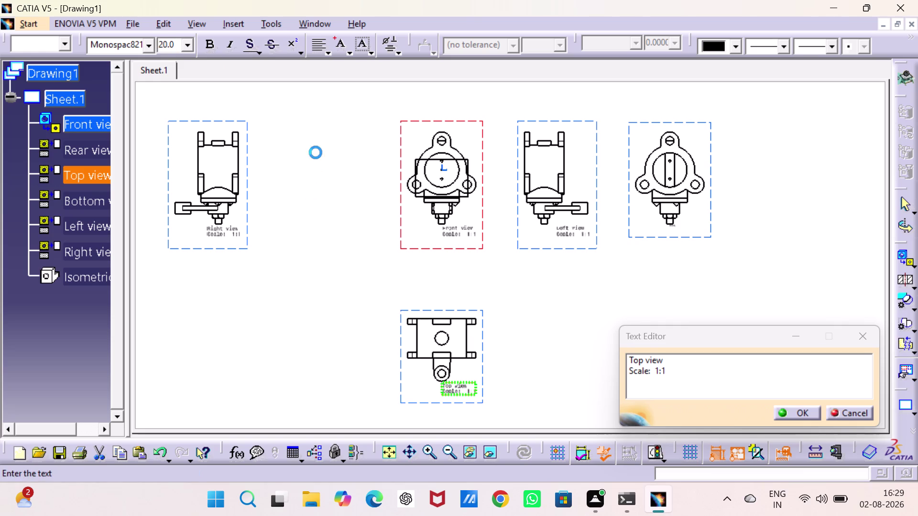
Enlarge the Left and Rear view labels to 20 mm, then nudge the Right view label.
double_click(582, 232)
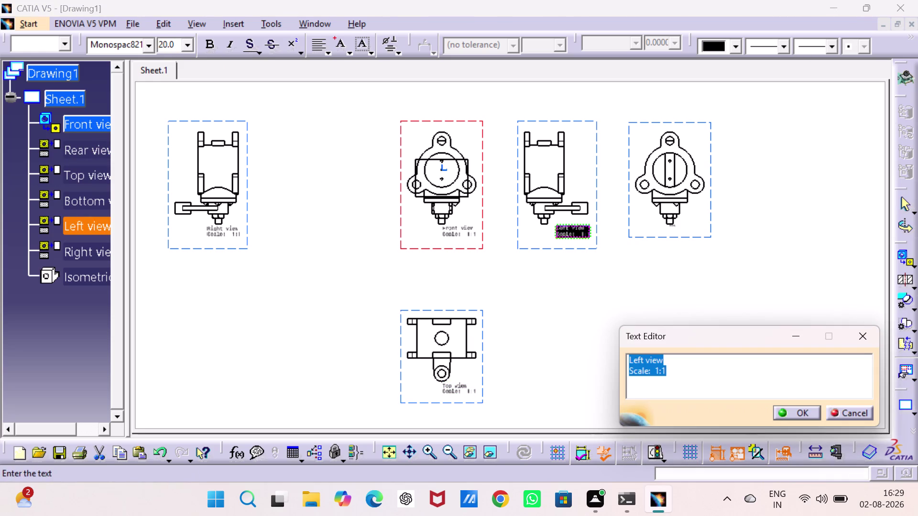
click(805, 408)
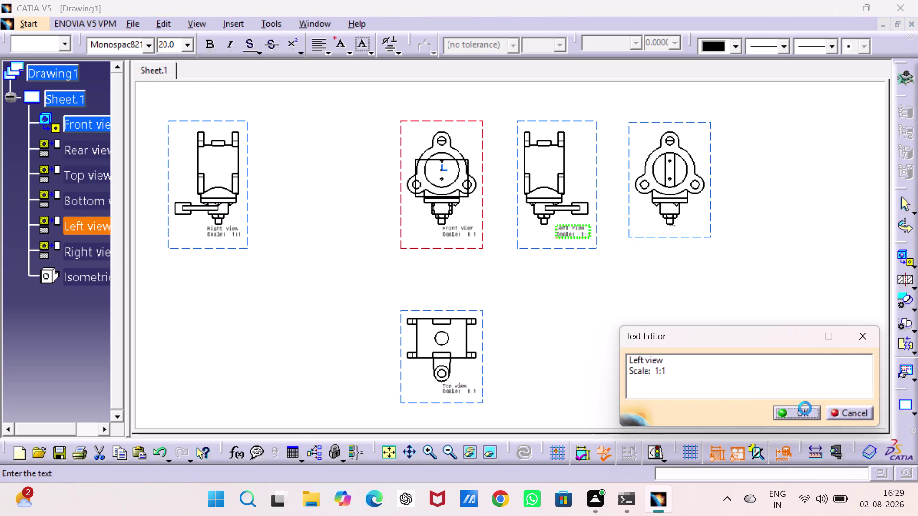
click(783, 309)
double_click(676, 226)
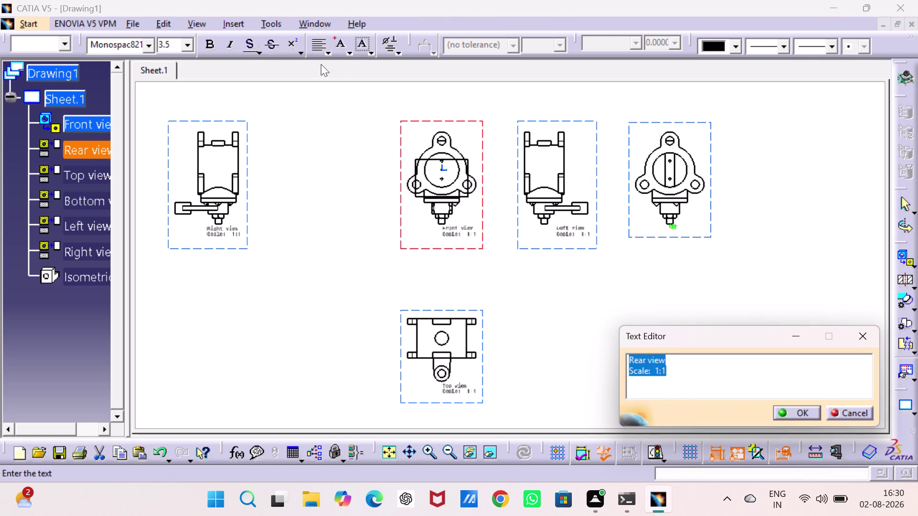
click(194, 39)
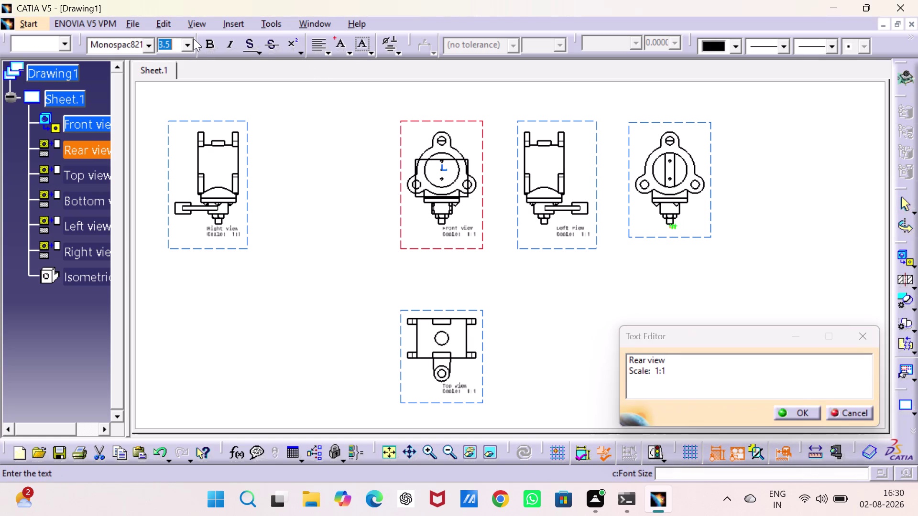
click(190, 46)
click(204, 121)
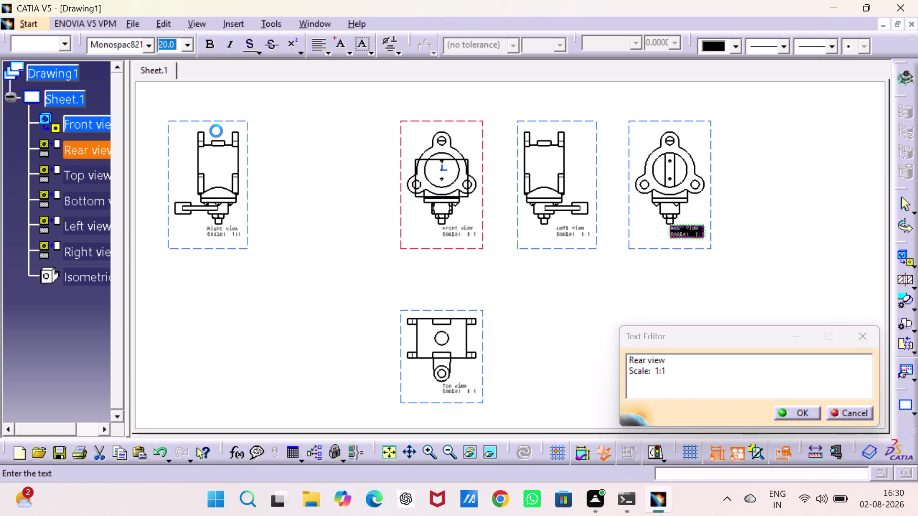
drag(254, 144, 262, 145)
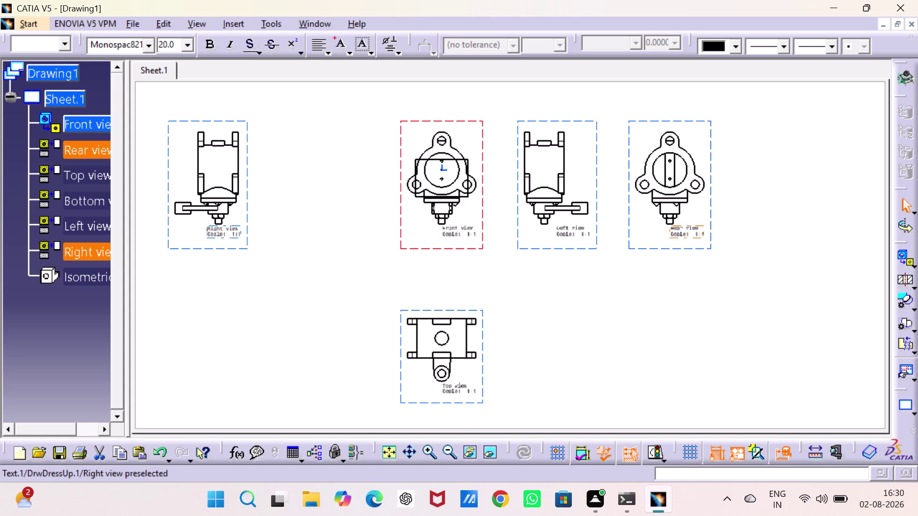
Move the Right, Front and Left view labels below their drawings.
drag(212, 233, 199, 253)
click(228, 270)
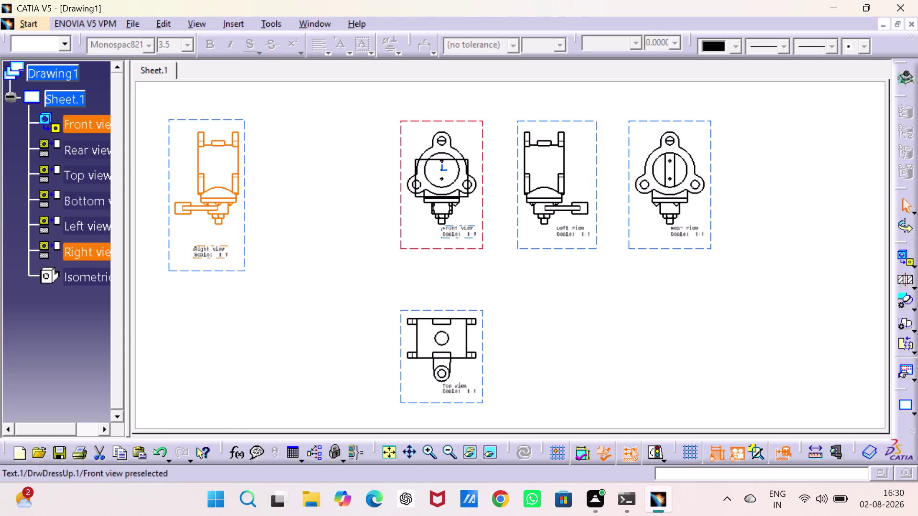
drag(453, 228, 437, 249)
click(552, 313)
drag(565, 231, 555, 258)
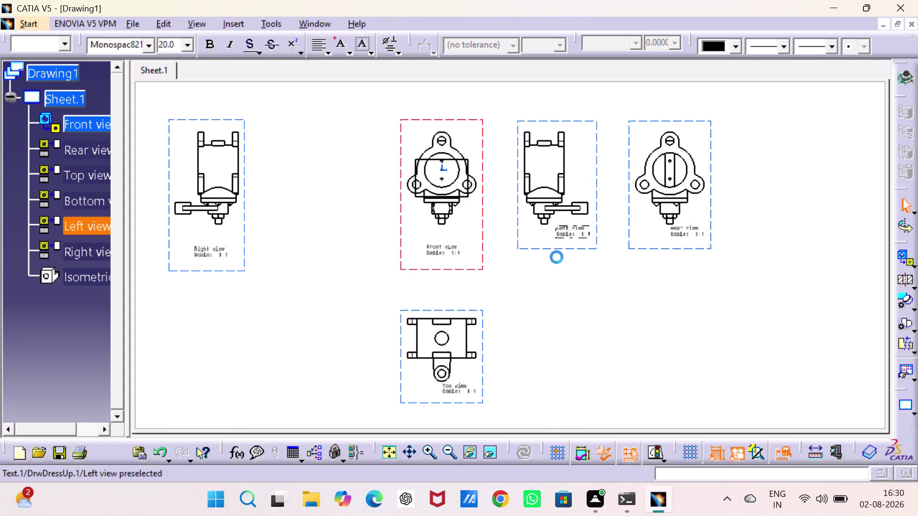
drag(556, 258, 546, 241)
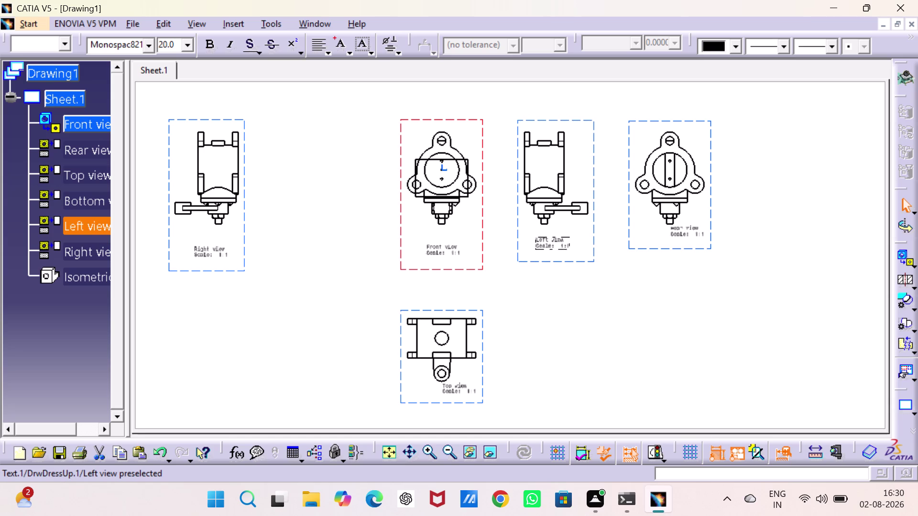
drag(545, 241, 546, 243)
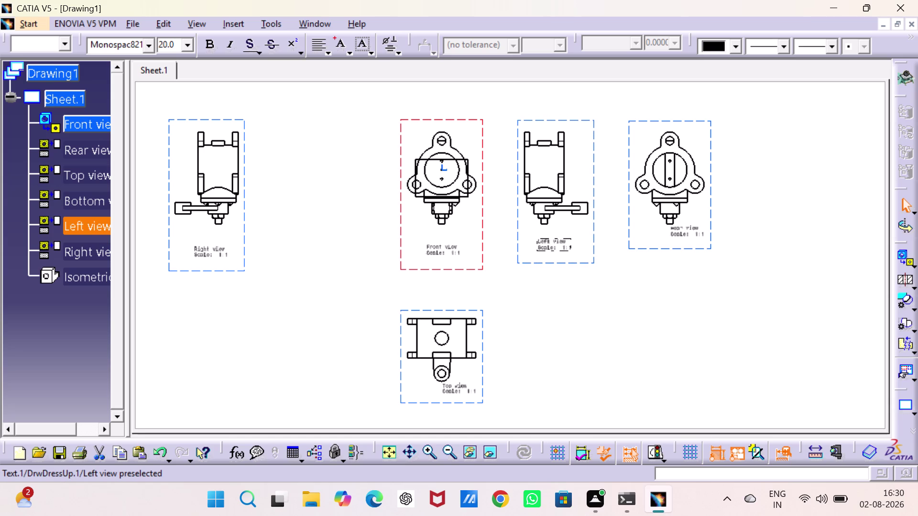
drag(546, 244, 546, 246)
click(574, 310)
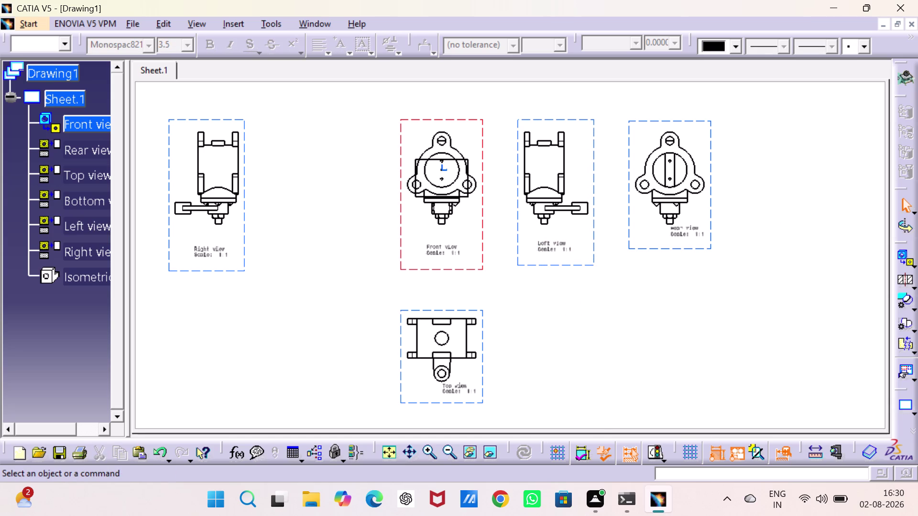
Move the Rear and Top view labels below their drawings.
drag(678, 227, 665, 241)
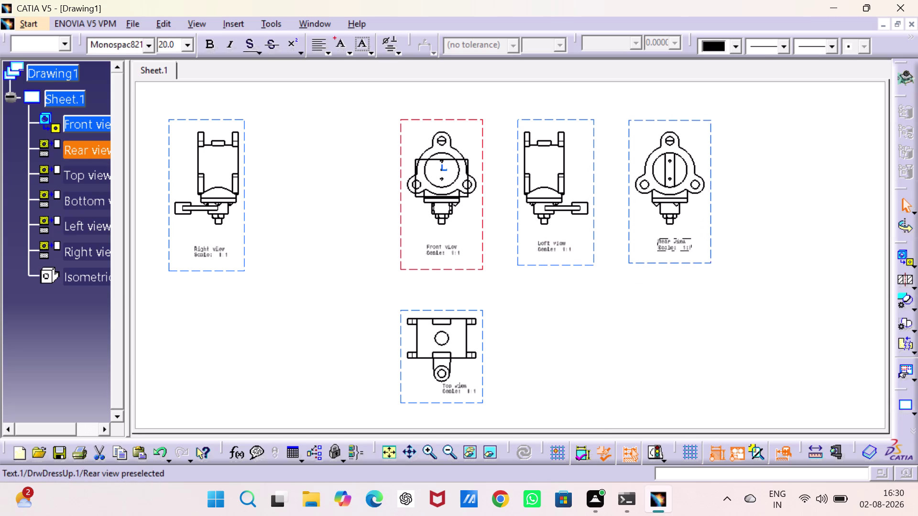
drag(665, 241, 664, 238)
click(657, 329)
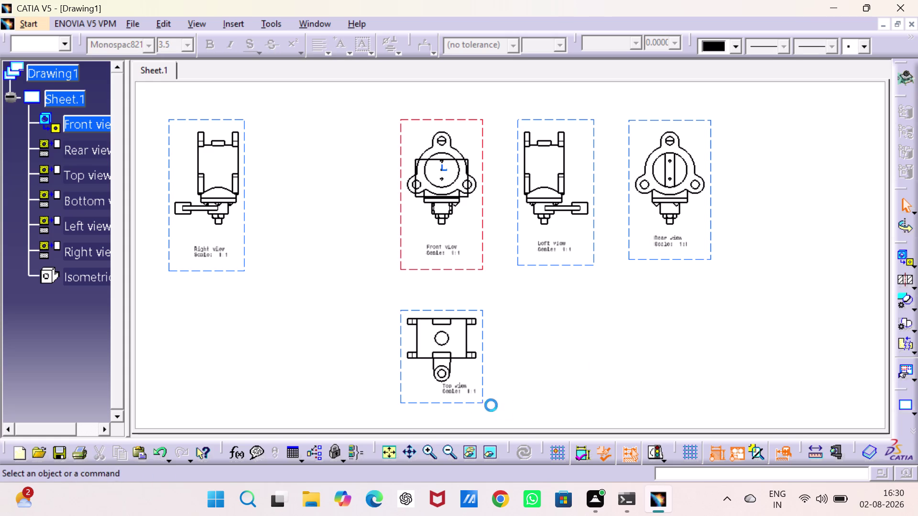
drag(461, 388, 445, 405)
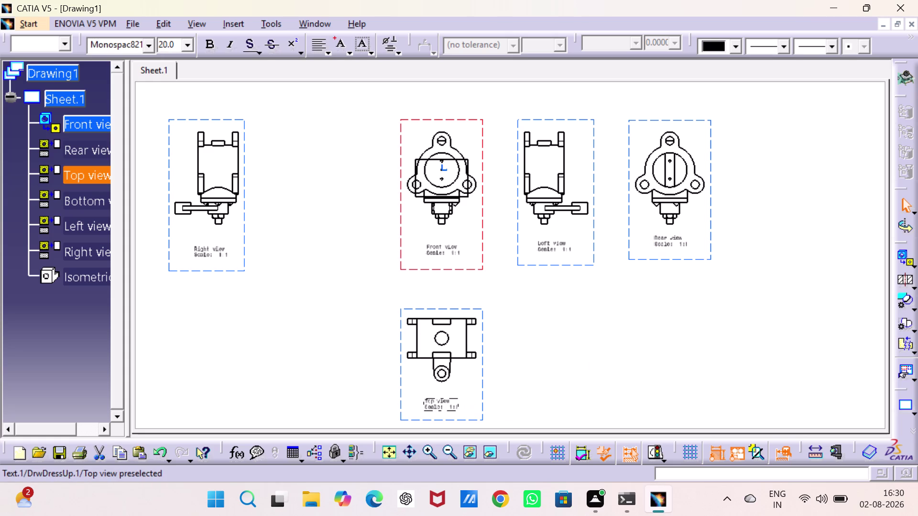
drag(445, 405, 448, 405)
click(511, 384)
Move the Bottom and Isometric view labels below their drawings.
scroll(up, 3)
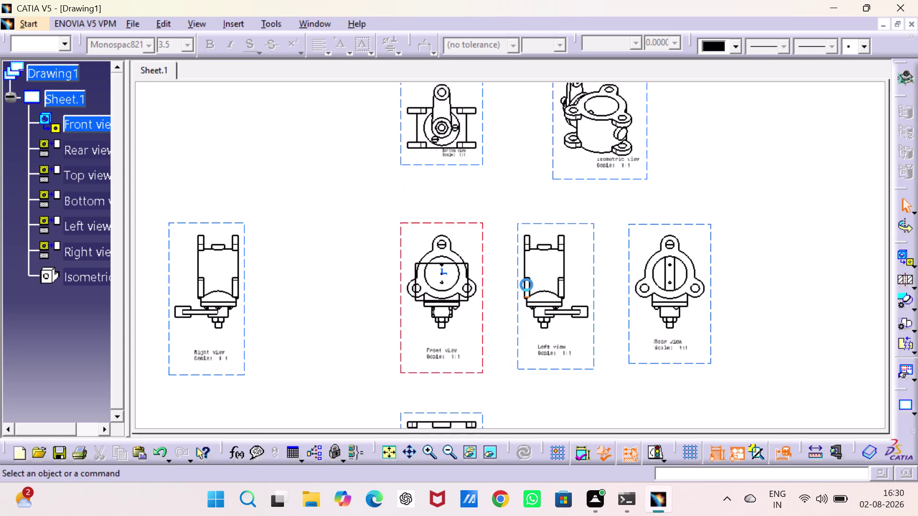
scroll(up, 3)
drag(456, 225, 439, 251)
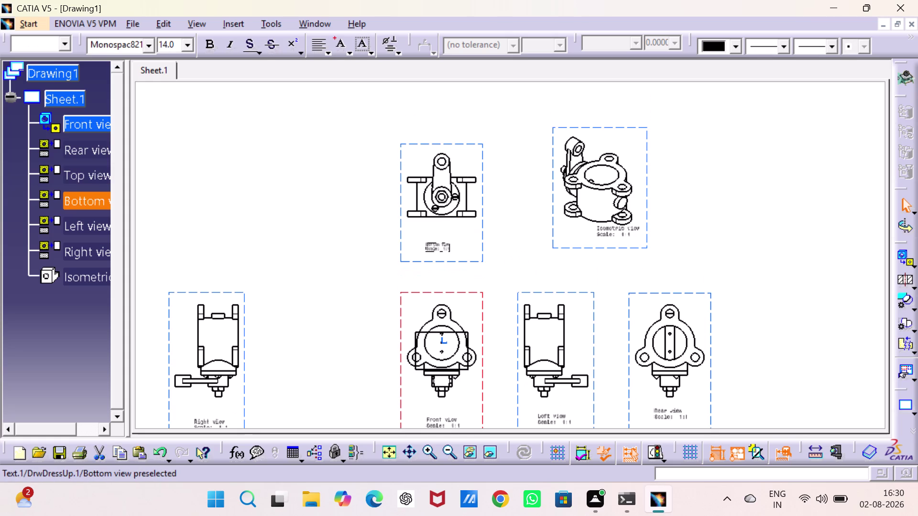
drag(440, 251, 444, 244)
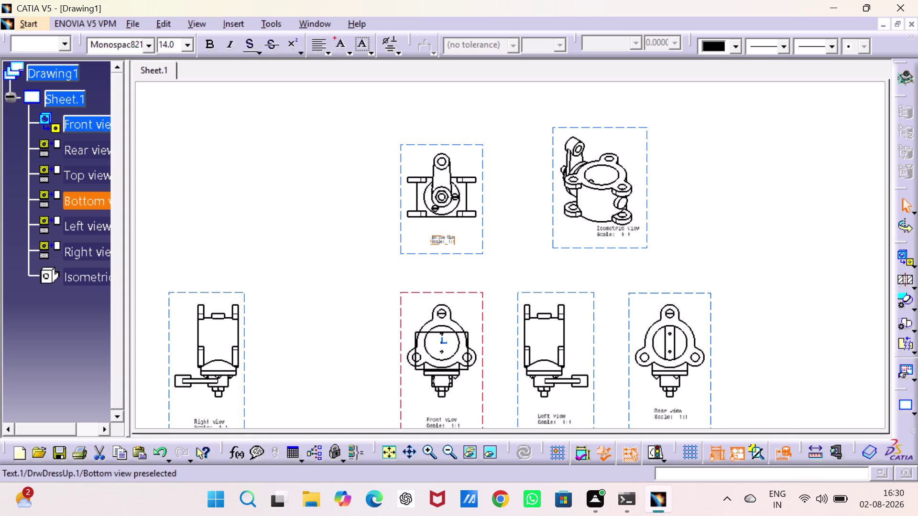
click(545, 253)
drag(620, 233, 615, 240)
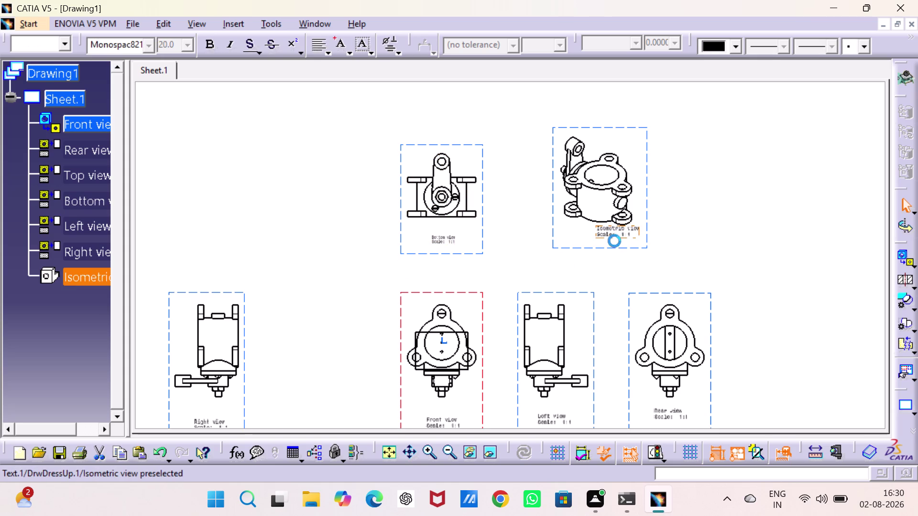
drag(614, 240, 601, 248)
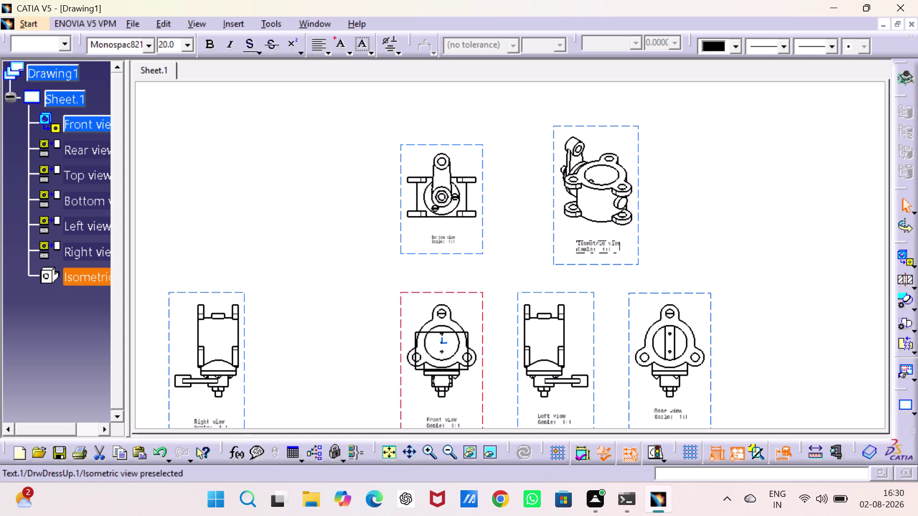
drag(601, 248, 601, 243)
click(711, 270)
Open the Isometric view label in the Text Editor and enlarge it to 20 mm.
scroll(up, 3)
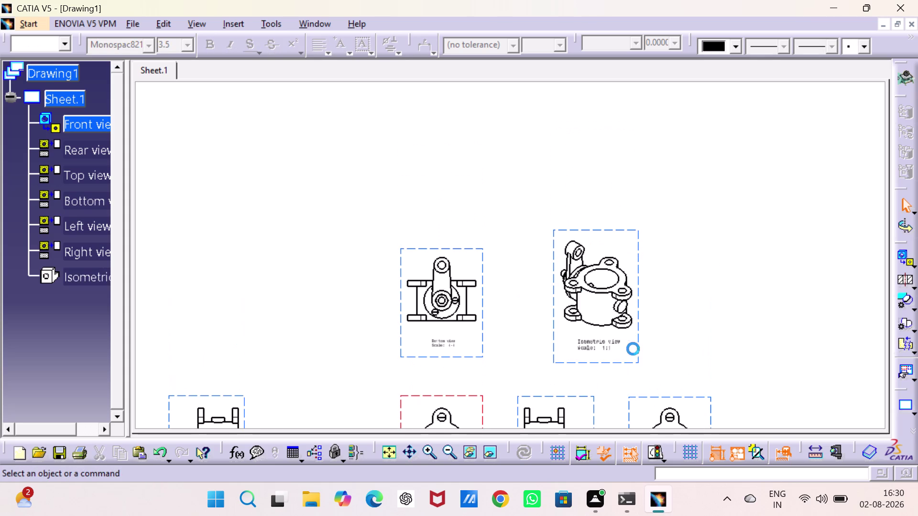
scroll(down, 3)
double_click(596, 274)
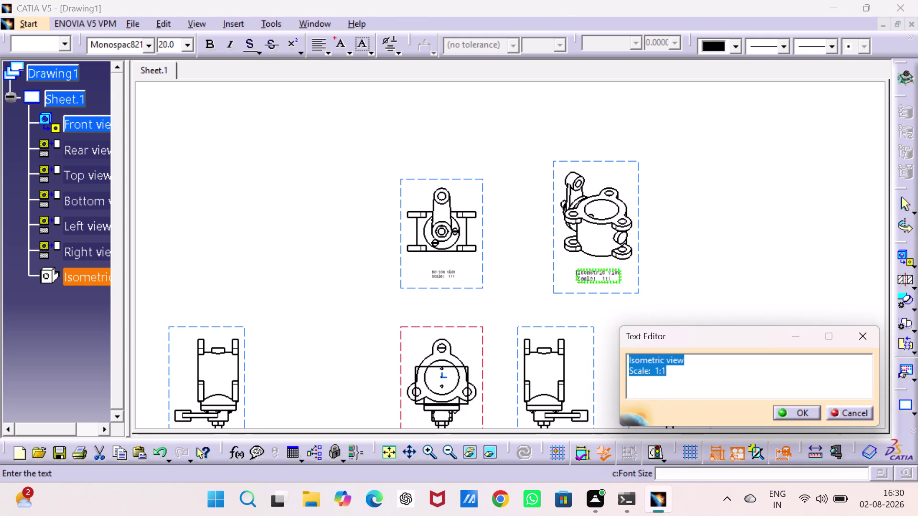
click(788, 410)
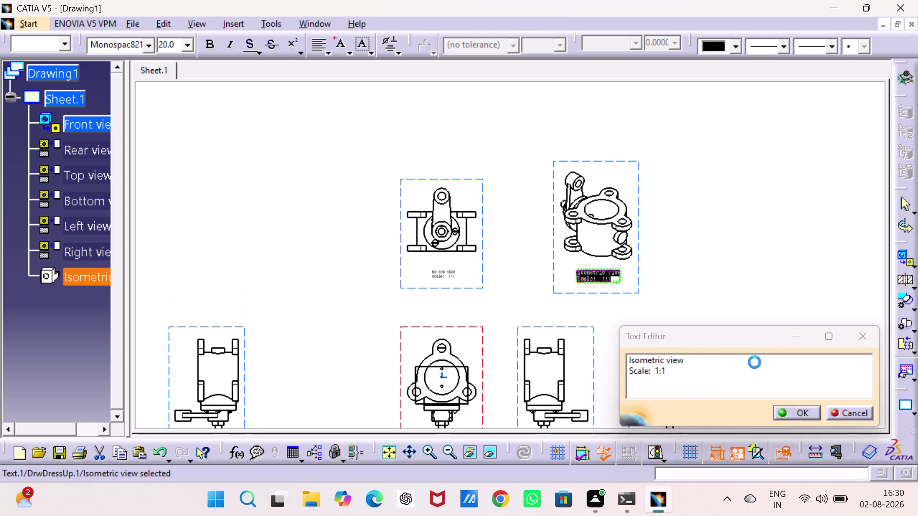
click(753, 298)
Zoom around the arranged sheet to review it, then save Drawing1 with Ctrl+S.
scroll(down, 3)
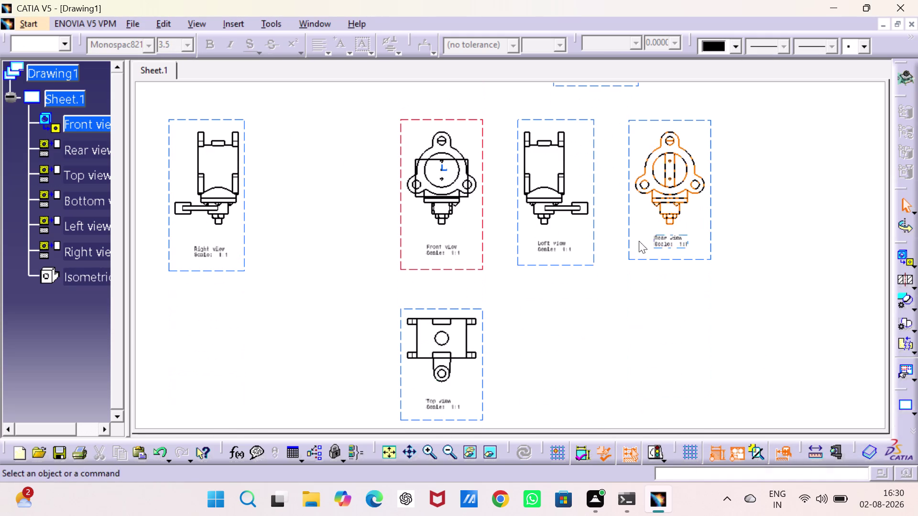
scroll(up, 3)
scroll(up, 3)
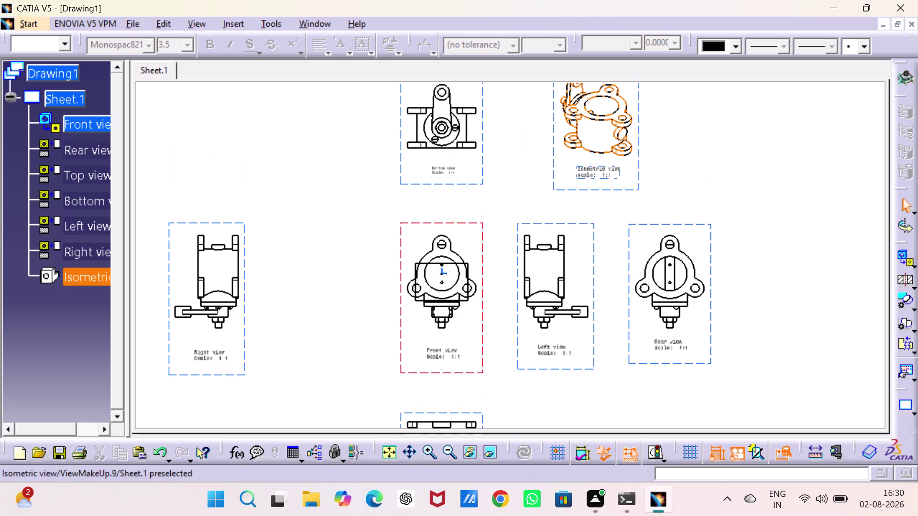
scroll(up, 3)
scroll(down, 3)
scroll(down, 3)
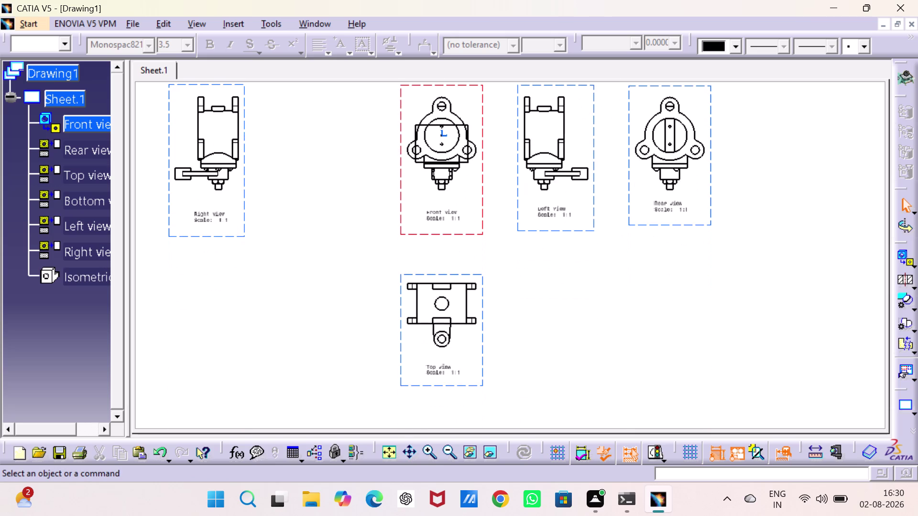
scroll(up, 3)
scroll(up, 3)
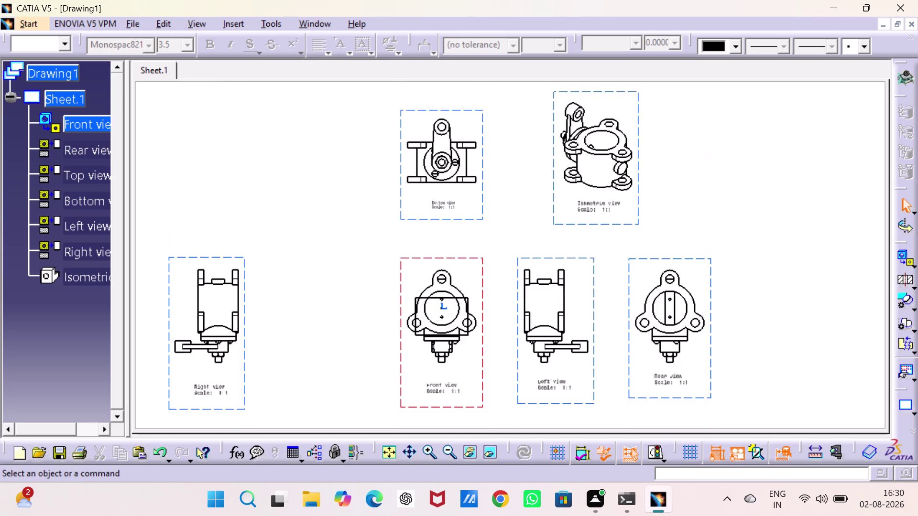
scroll(up, 3)
scroll(down, 3)
scroll(up, 3)
scroll(up, 3)
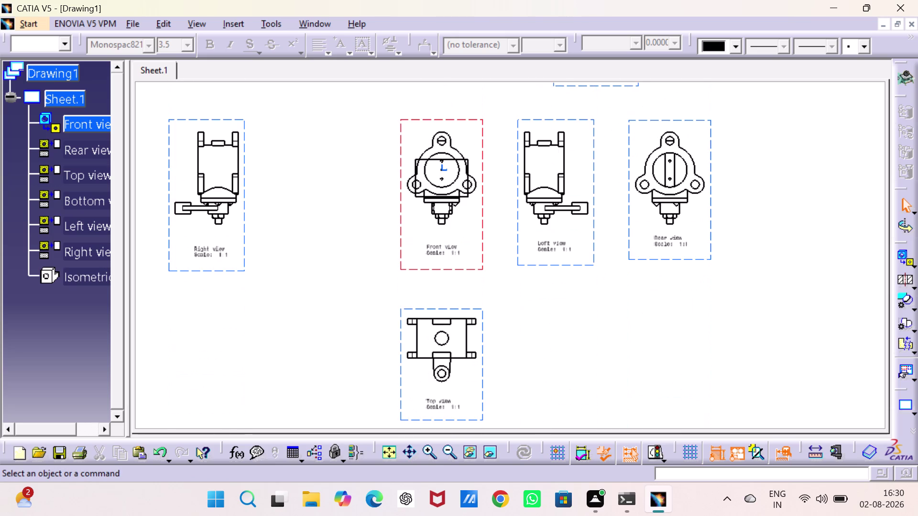
key(ctrl+s)
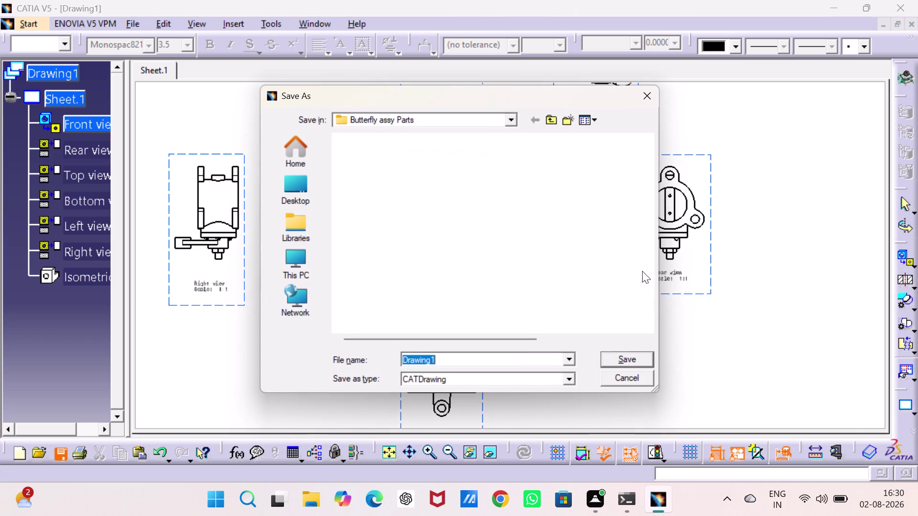
Replace the default name Drawing1 with BUTTERFLY in the file name box.
click(497, 360)
click(497, 360)
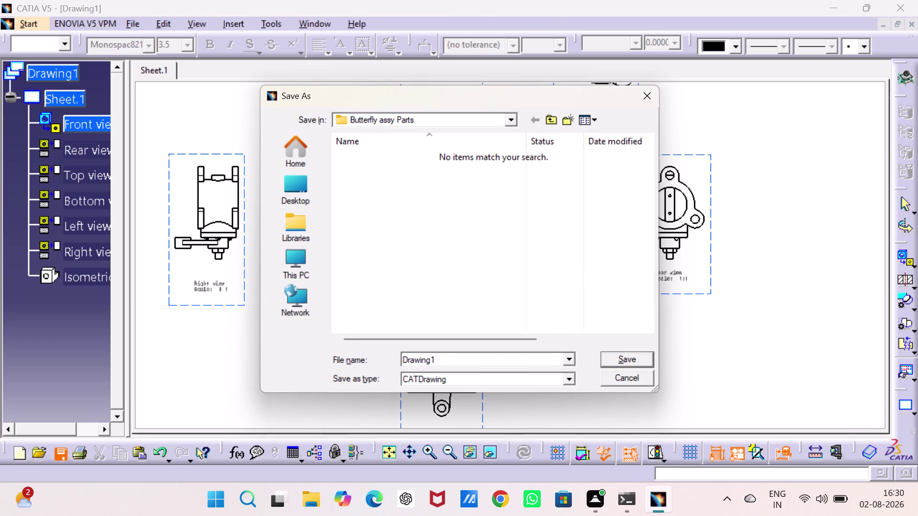
double_click(497, 360)
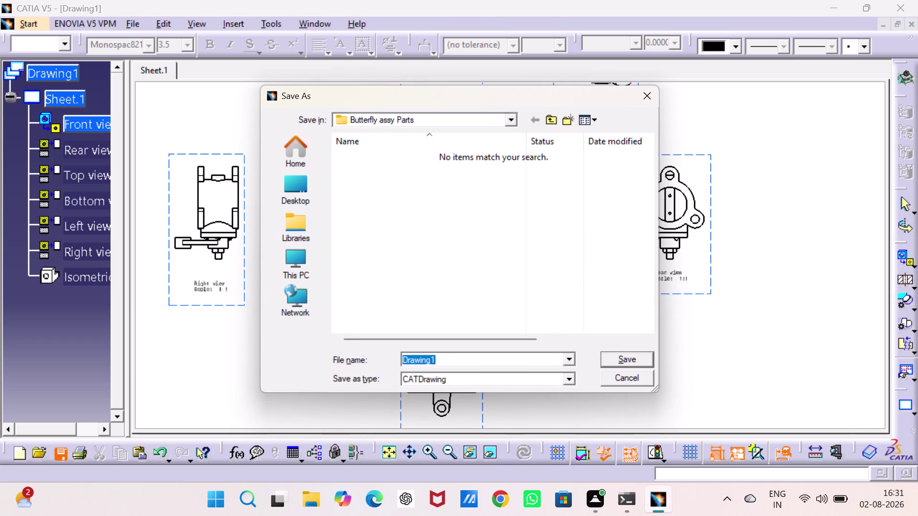
text(BURRE)
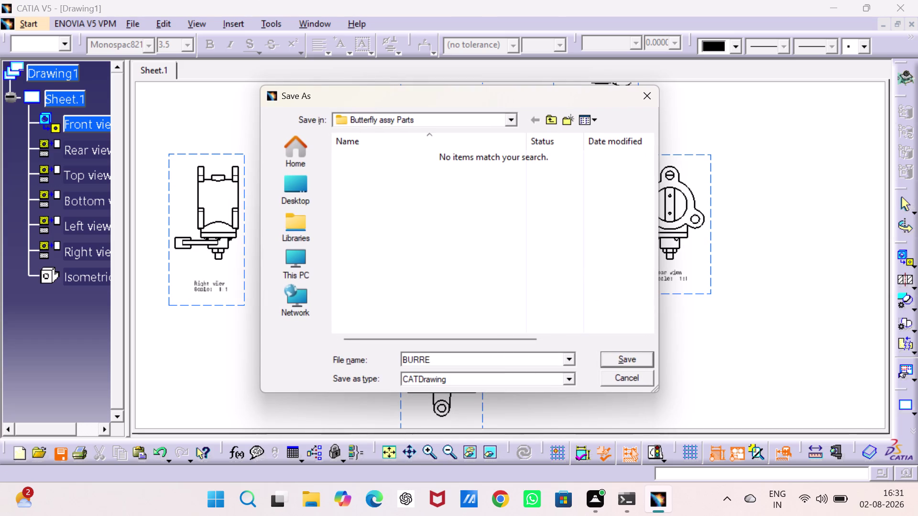
text(R)
key(BackSpace)
key(BackSpace)
key(BackSpace)
key(BackSpace)
text(TTERF)
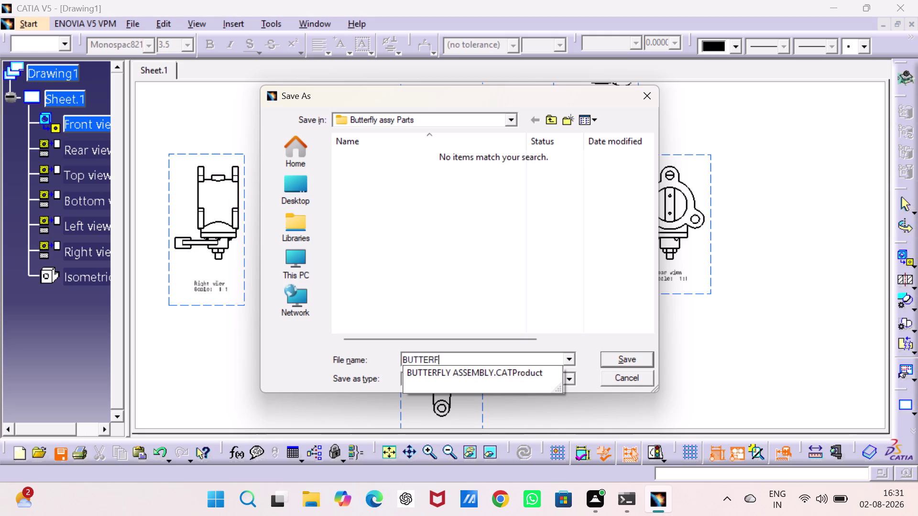
text(LY)
Complete the name as BUTTERFLY DRAFTING and save the CATDrawing.
key(space)
key(b)
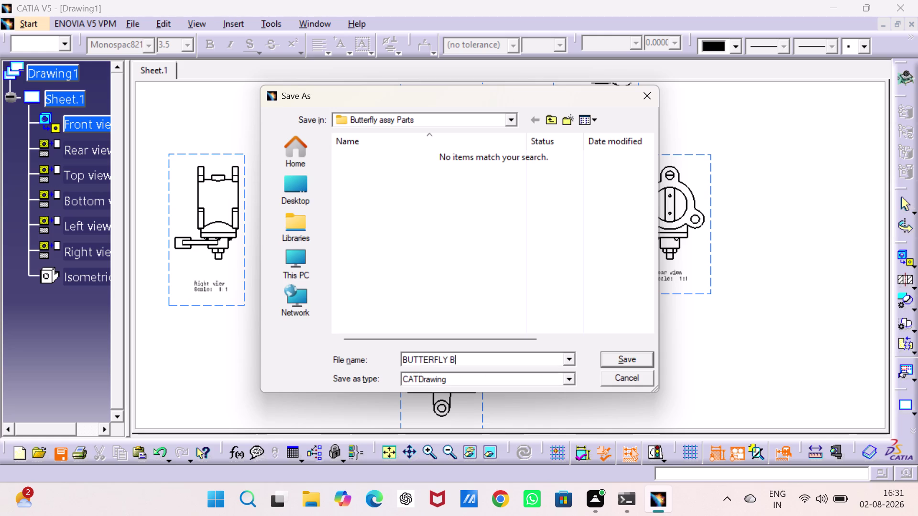
key(BackSpace)
text(DR)
text(AFTIN)
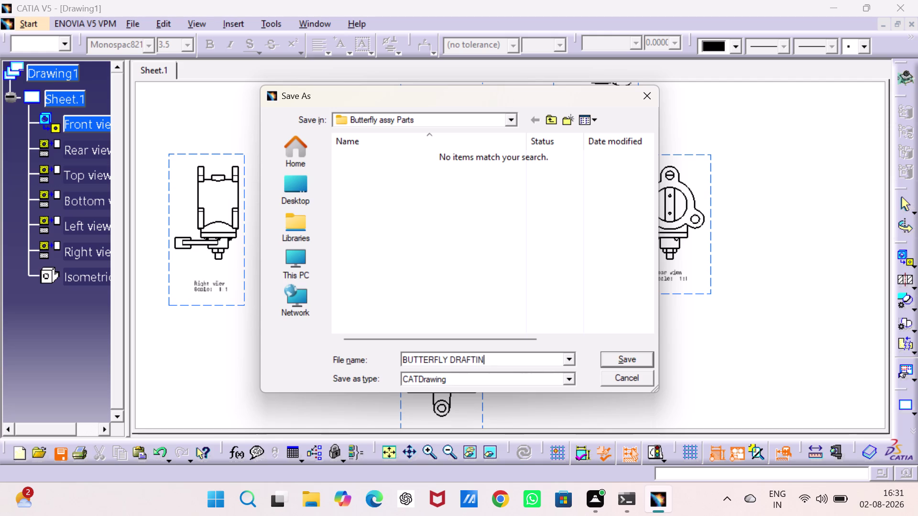
text(G)
key(Return)
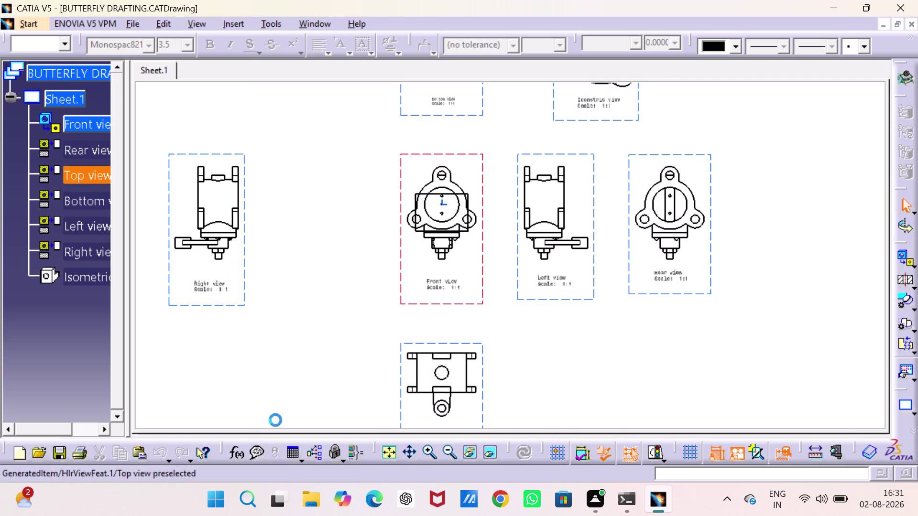
click(82, 450)
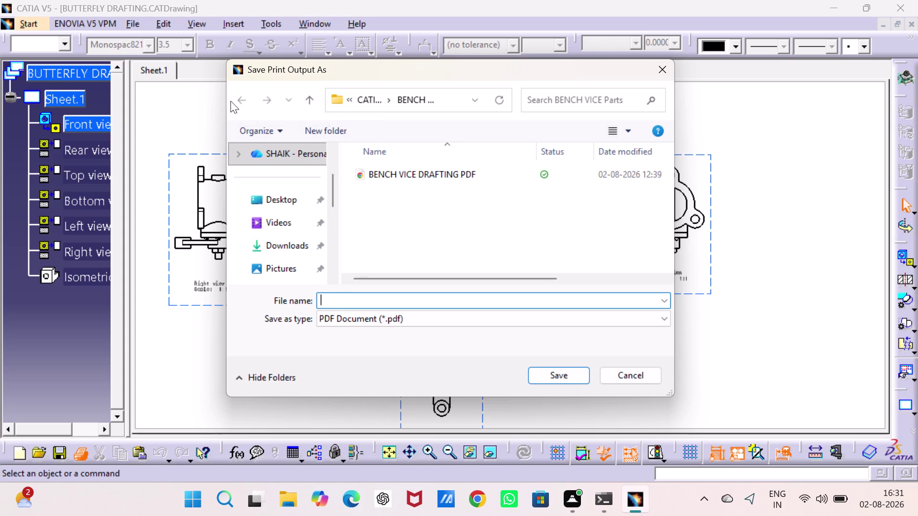
Browse the PDF save dialog to the Butterfly assy Parts folder.
click(244, 98)
click(365, 100)
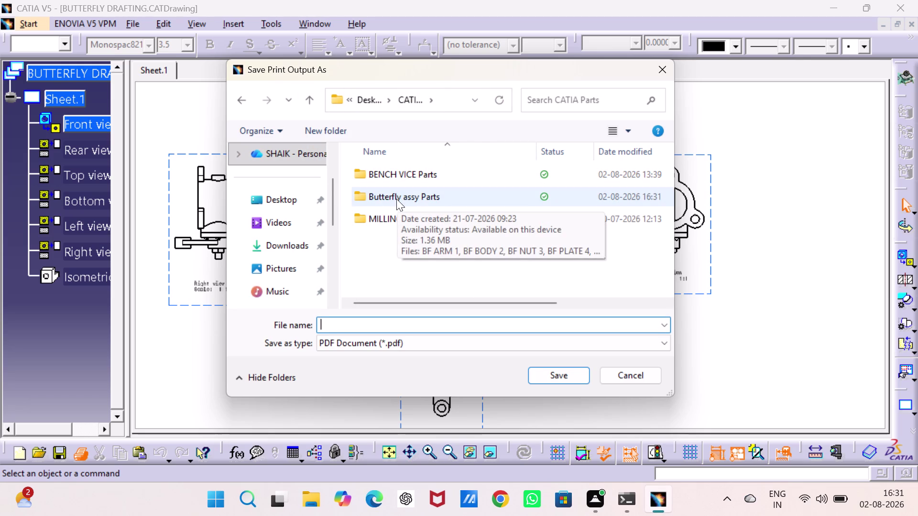
double_click(403, 172)
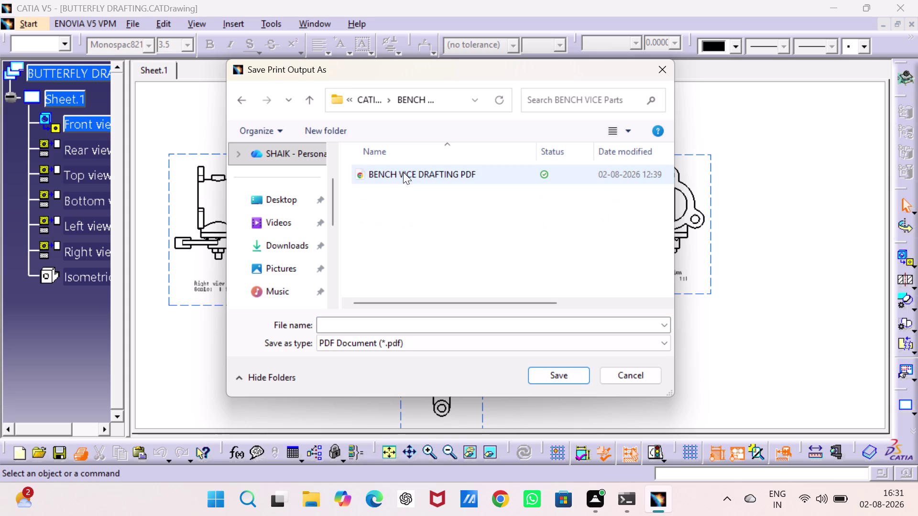
click(242, 99)
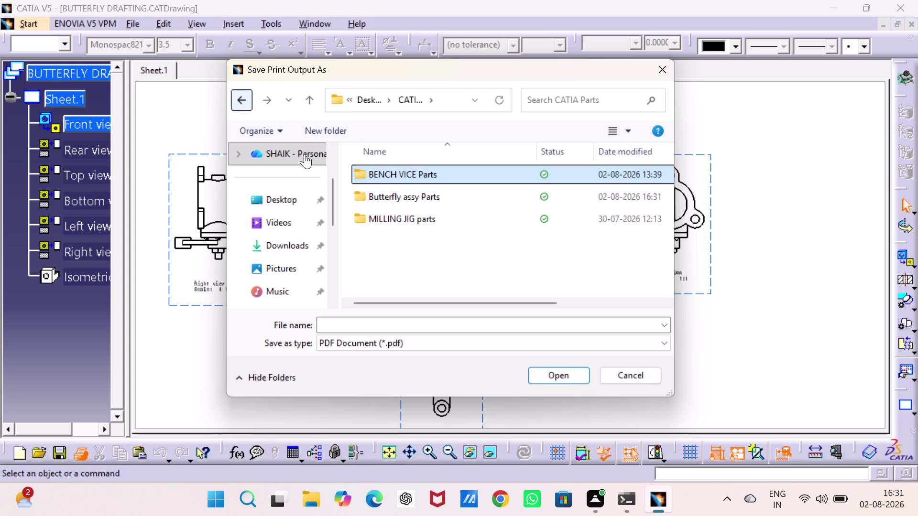
click(451, 201)
double_click(451, 201)
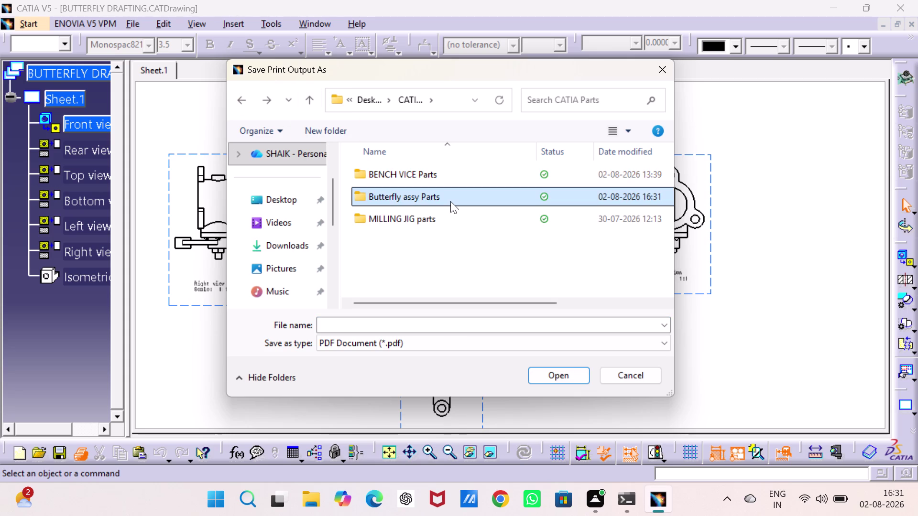
Save the PDF as BUTTERFLY DRAFTING PDF, then close the drawing.
click(435, 324)
text(B)
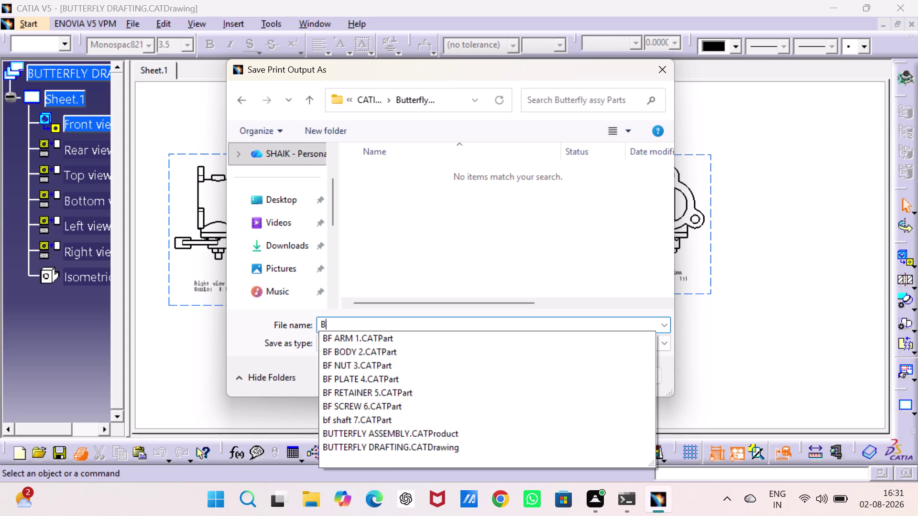
text(UTTER)
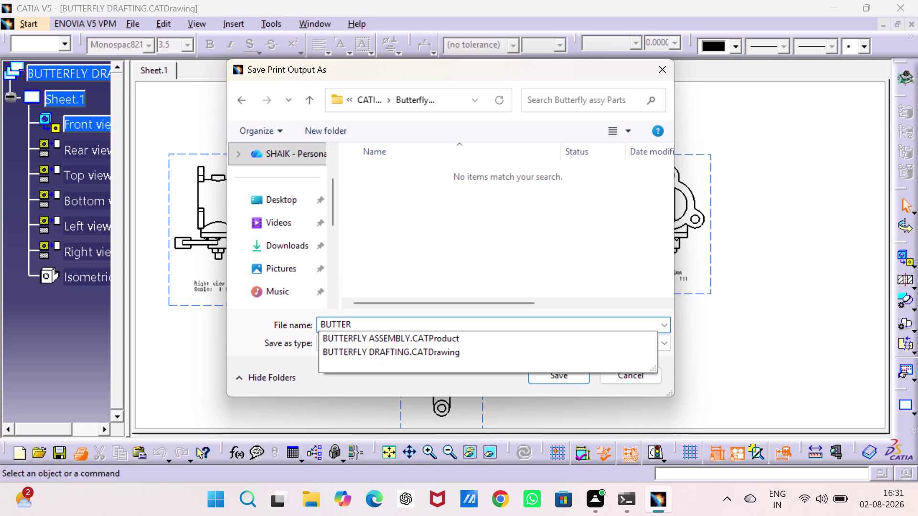
text(FLY)
key(space)
text(DRAFTU)
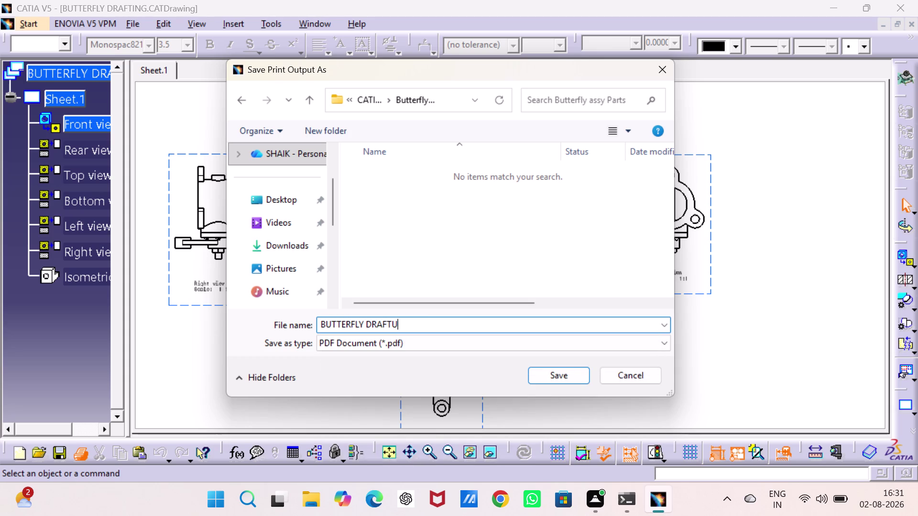
key(BackSpace)
key(i)
key(n)
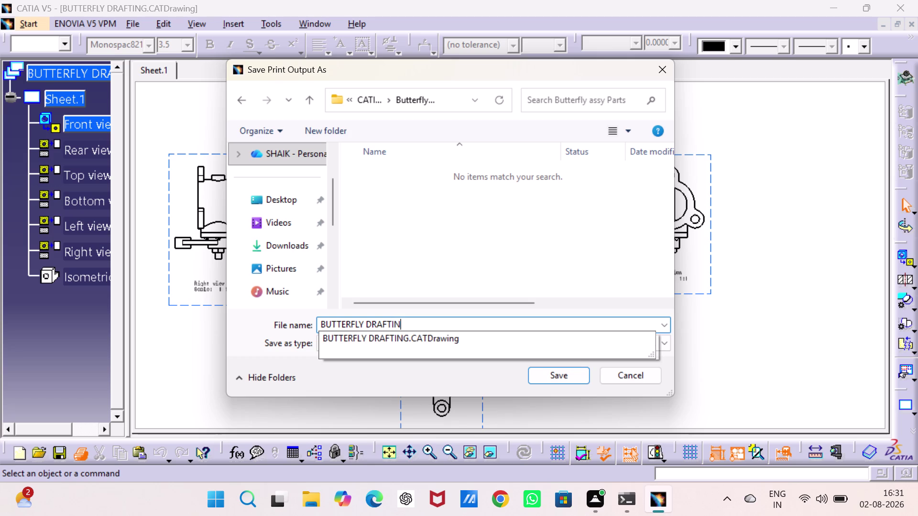
key(g)
key(space)
key(p)
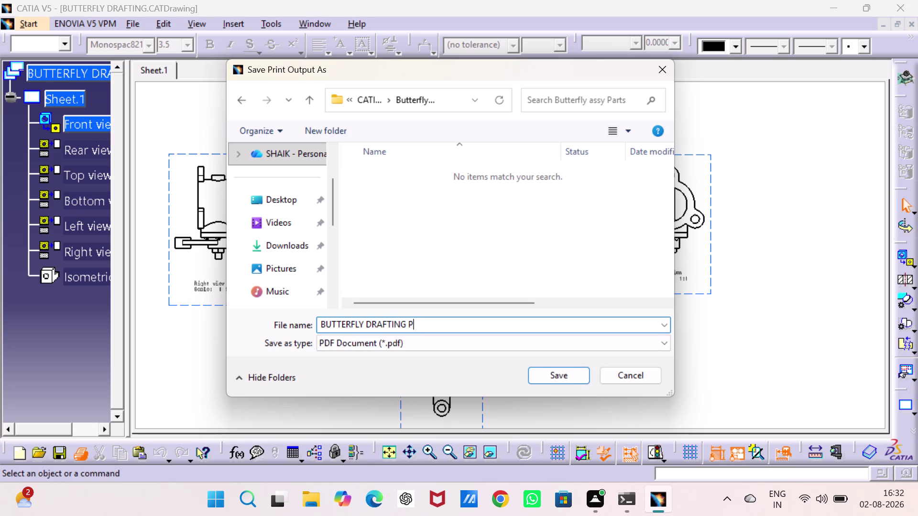
key(d)
key(f)
key(Return)
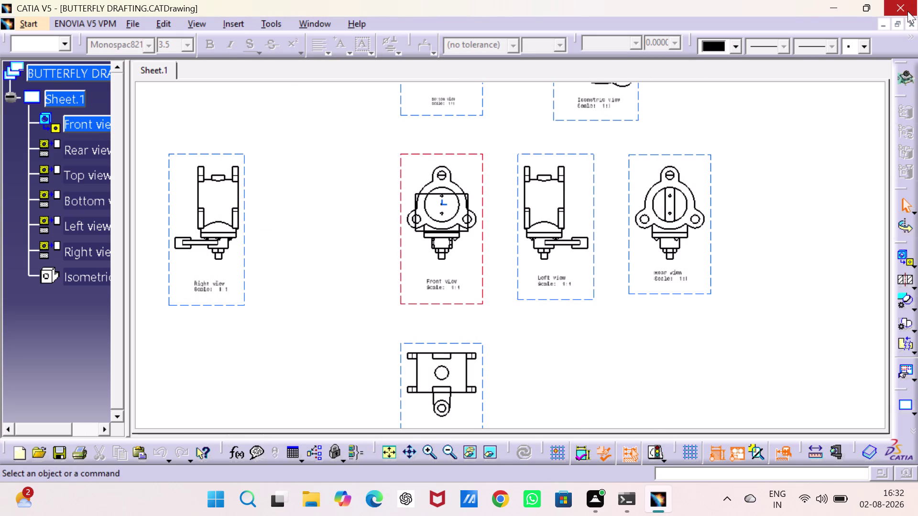
click(911, 25)
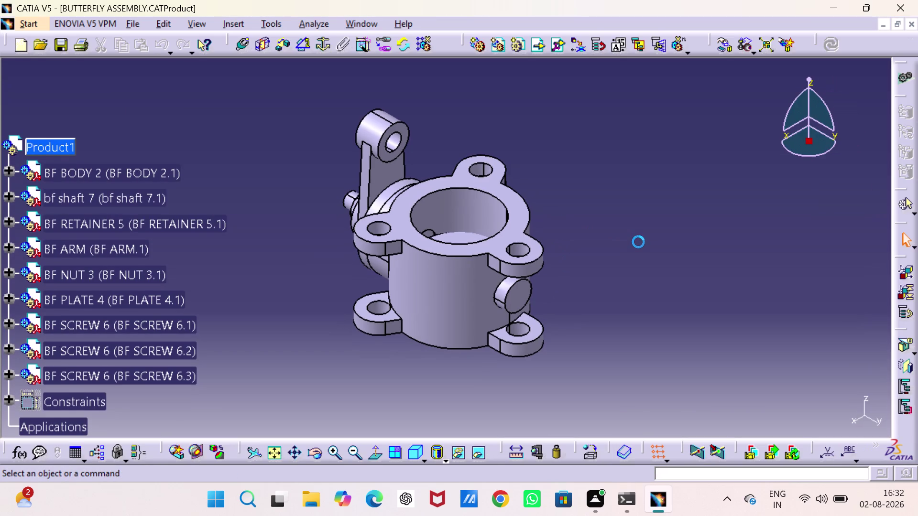
Save again with Ctrl+S and launch File Explorer from the taskbar.
key(ctrl+s)
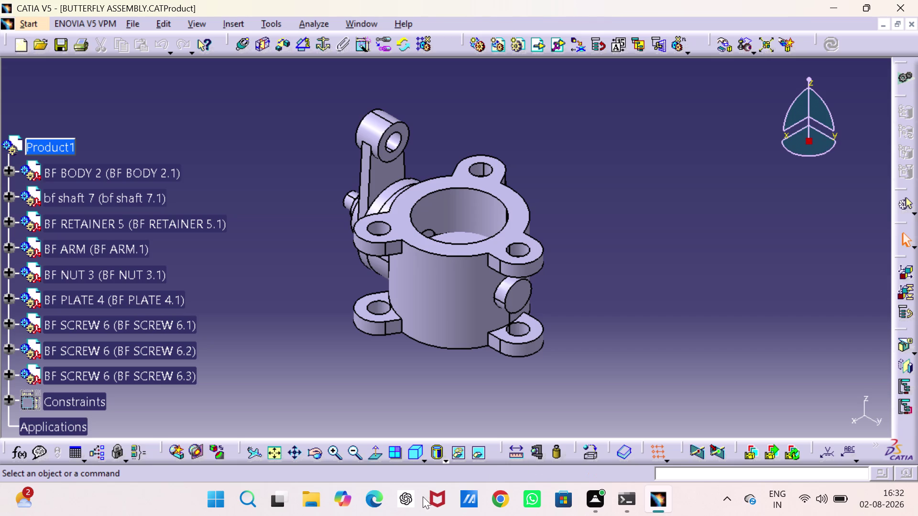
click(312, 494)
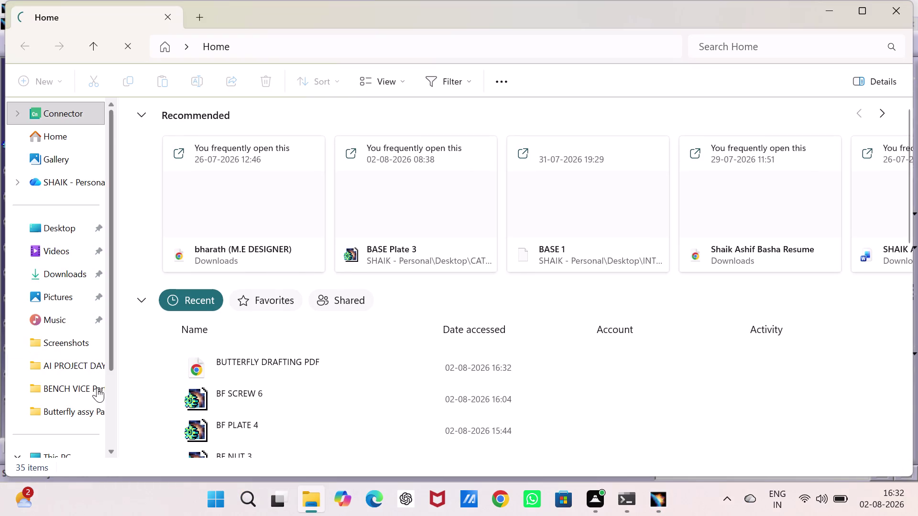
Check that Butterfly assy Parts holds the BUTTERFLY DRAFTING drawing and PDF, then close Explorer.
double_click(71, 408)
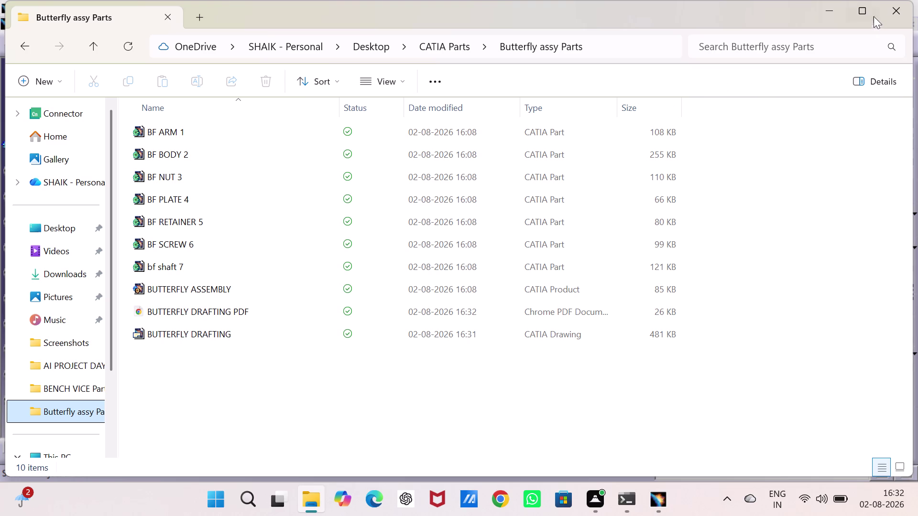
click(886, 10)
click(657, 261)
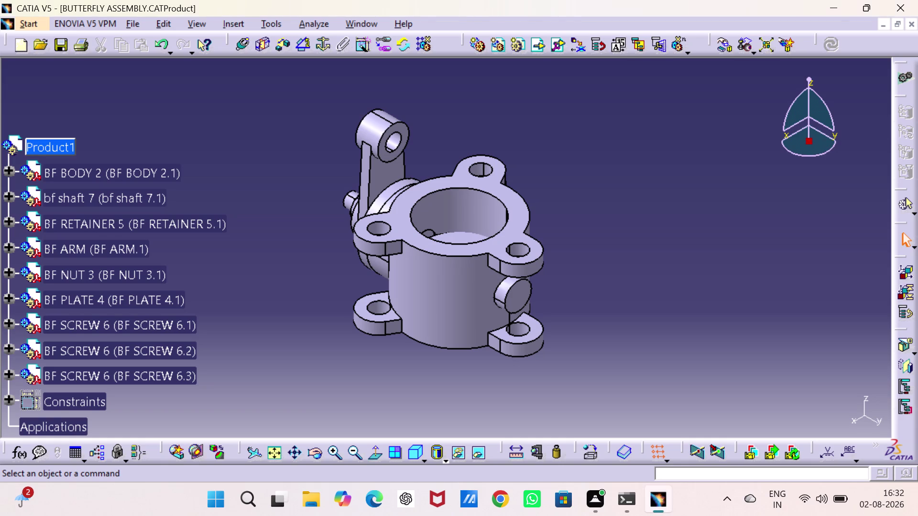